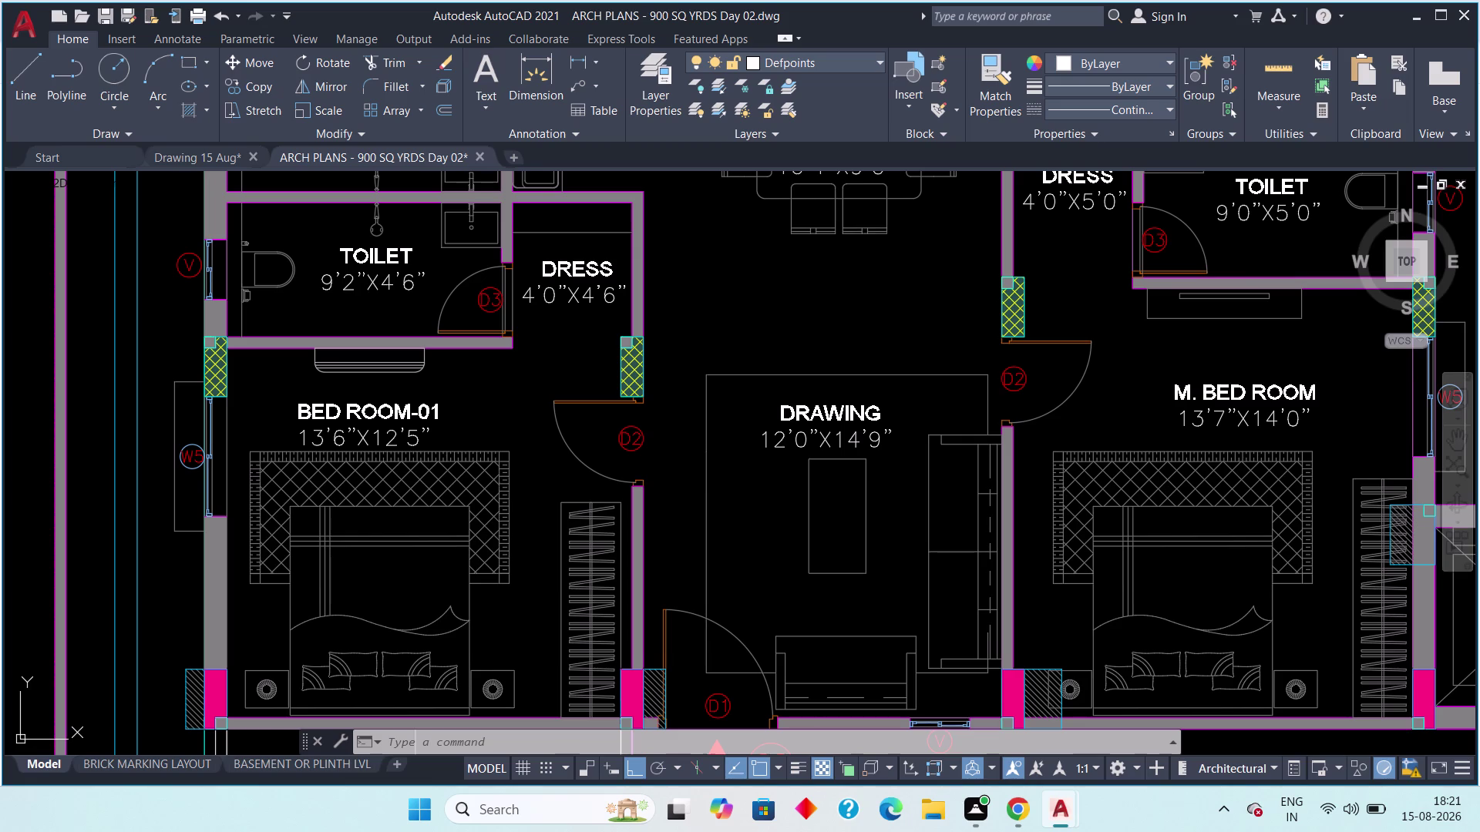
Switch to the ARCH PLANS Day 02 plan and pan over the drawing room and entry side.
middle_drag(507, 461, 521, 591)
scroll(down, 3)
middle_drag(500, 534, 525, 566)
scroll(up, 3)
middle_drag(523, 589, 503, 360)
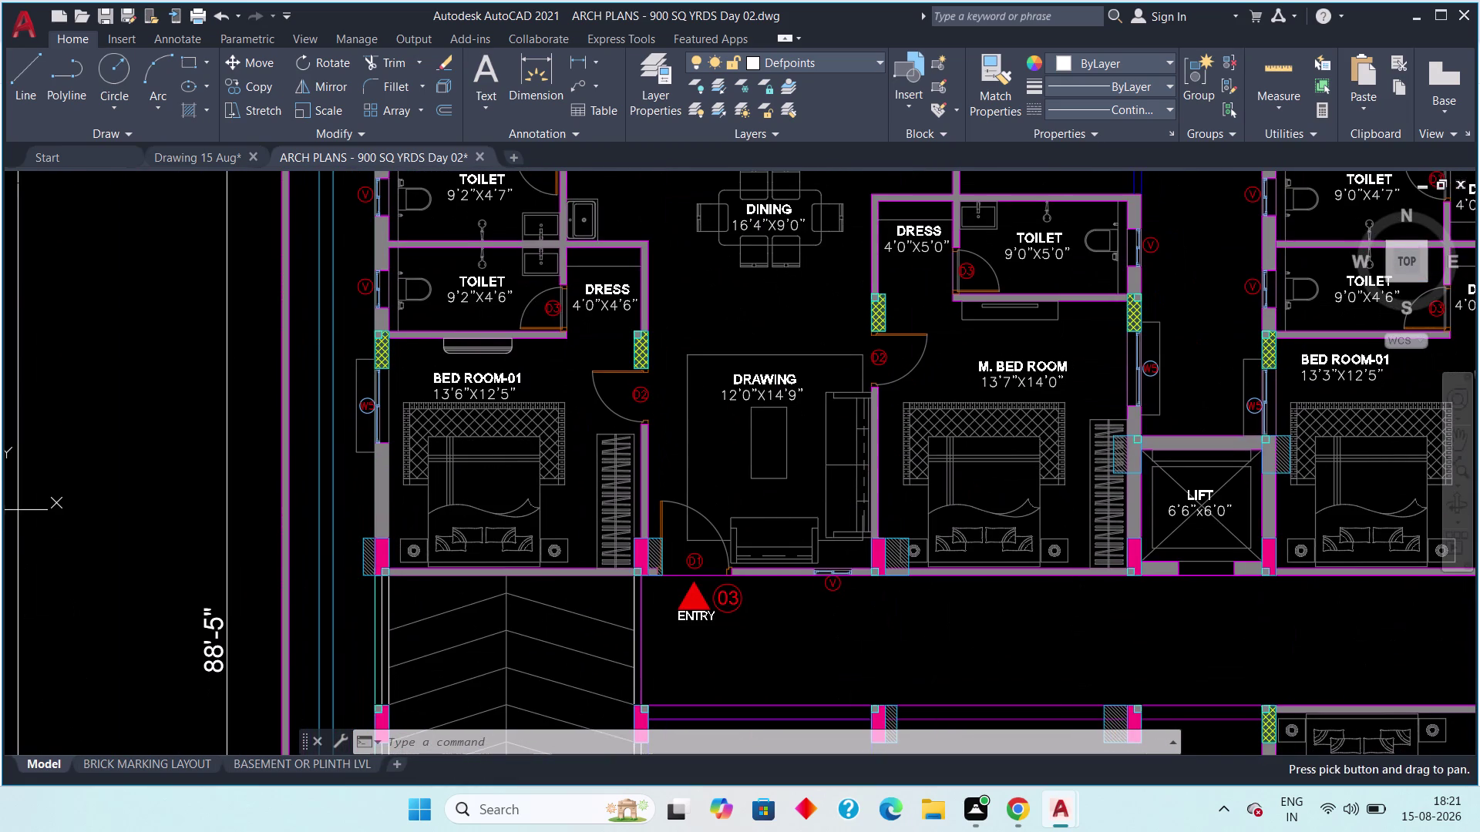
middle_drag(657, 399, 567, 417)
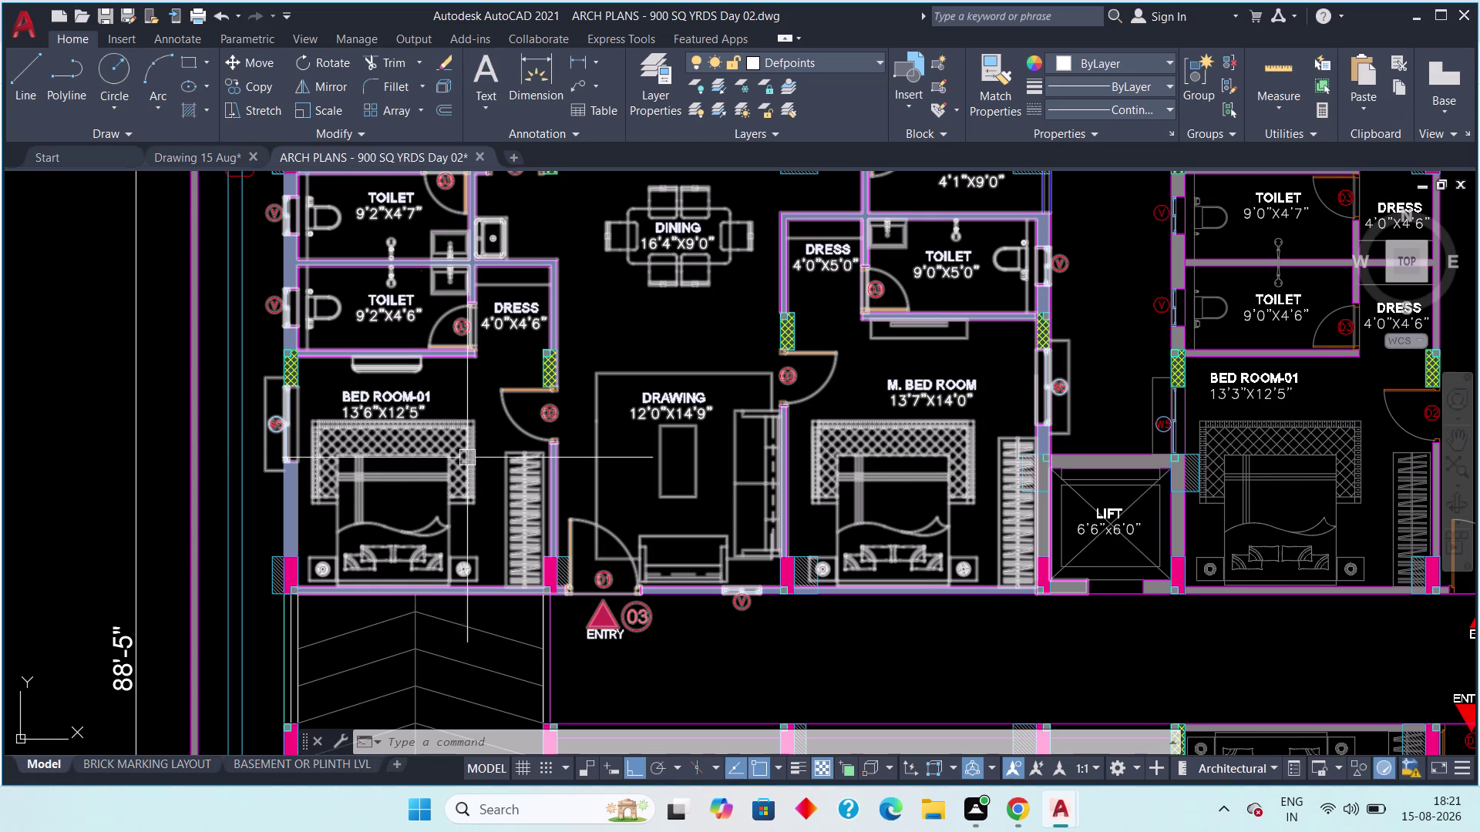
scroll(down, 3)
middle_drag(514, 445, 517, 579)
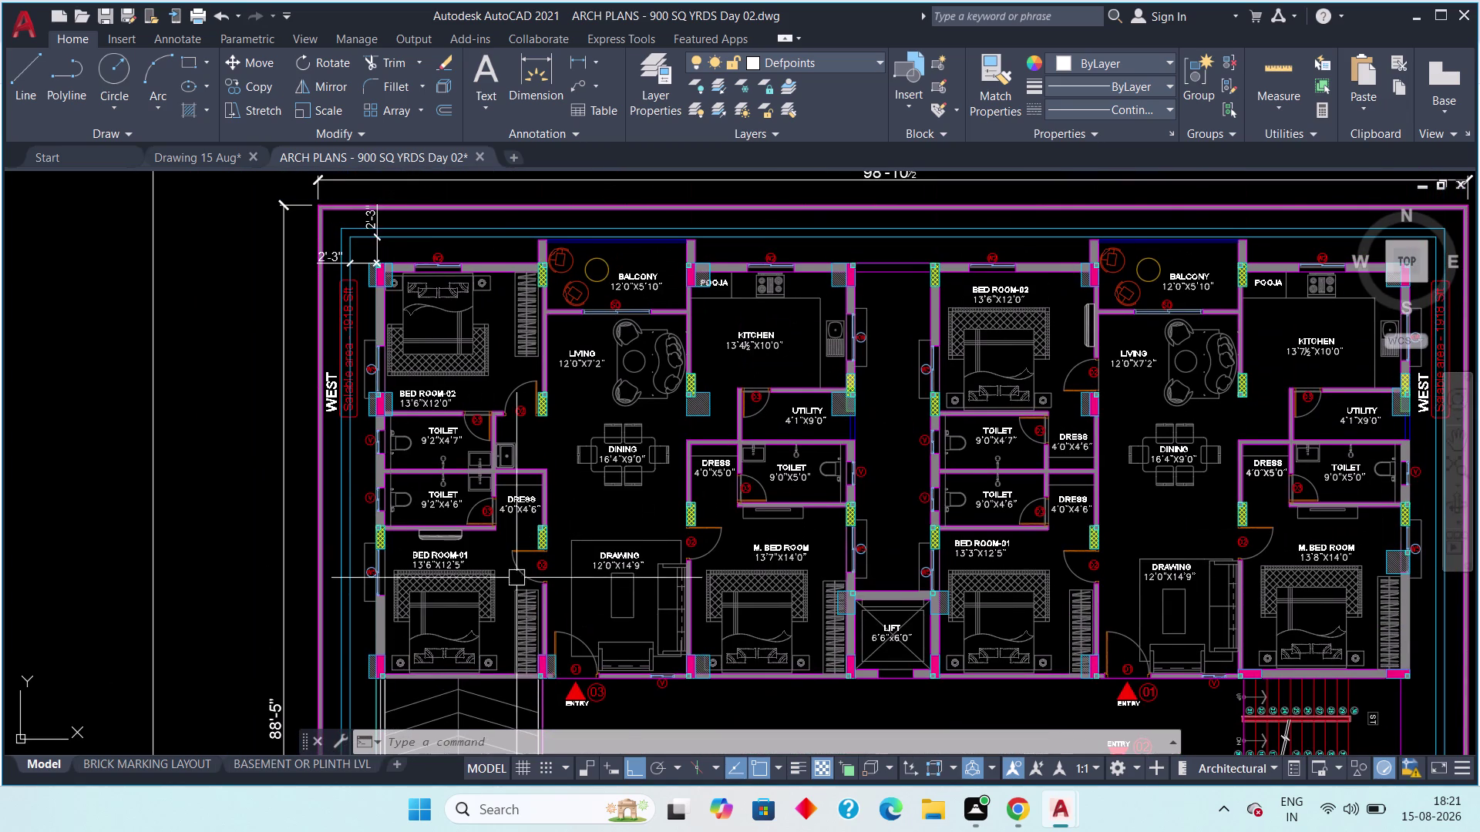
Zoom out to the full apartment layout, revisit the drawing room, then return to Drawing 15 Aug.
scroll(up, 3)
scroll(down, 3)
middle_drag(441, 490, 452, 455)
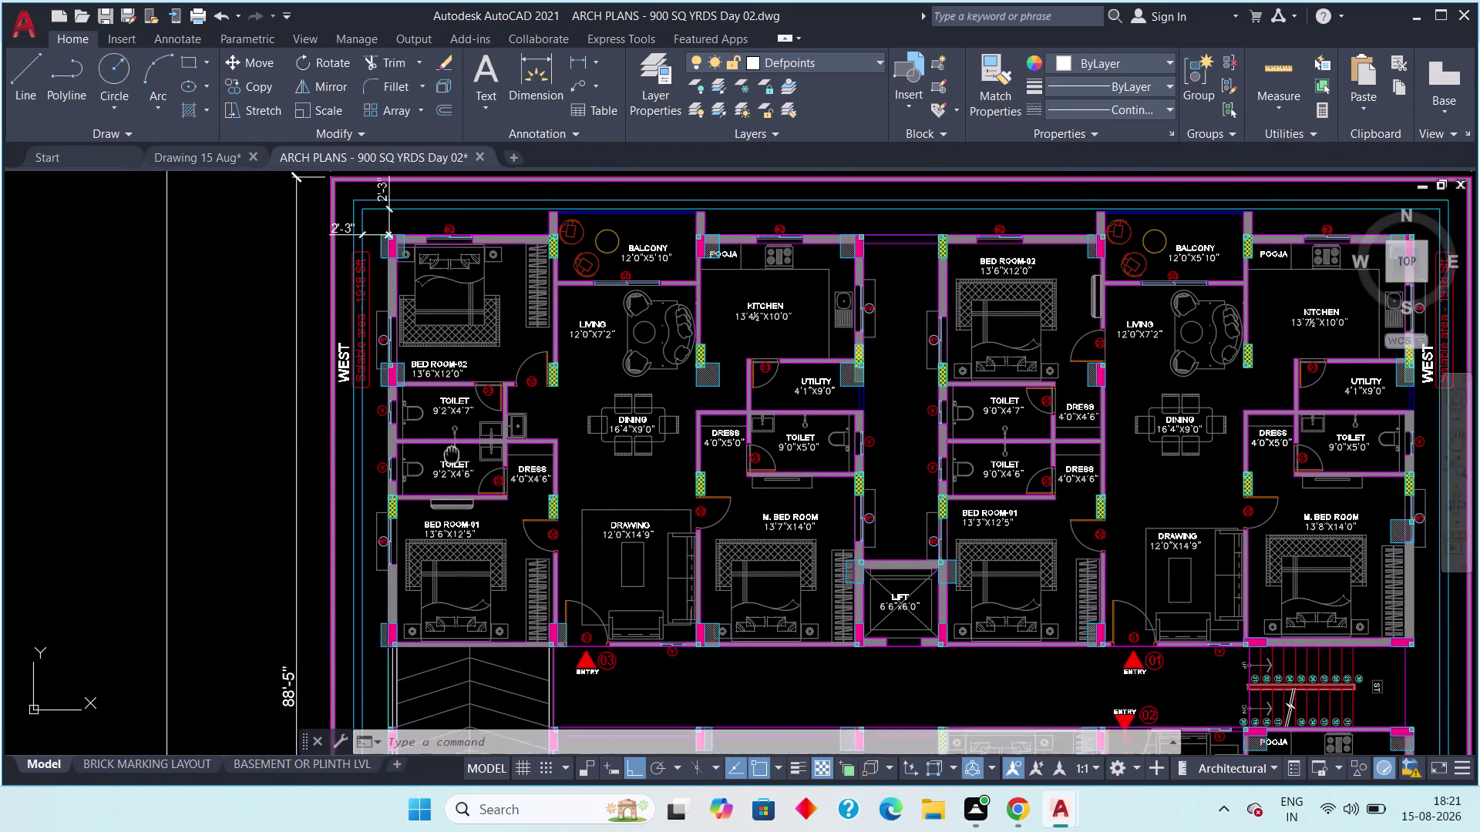
middle_drag(452, 455, 449, 443)
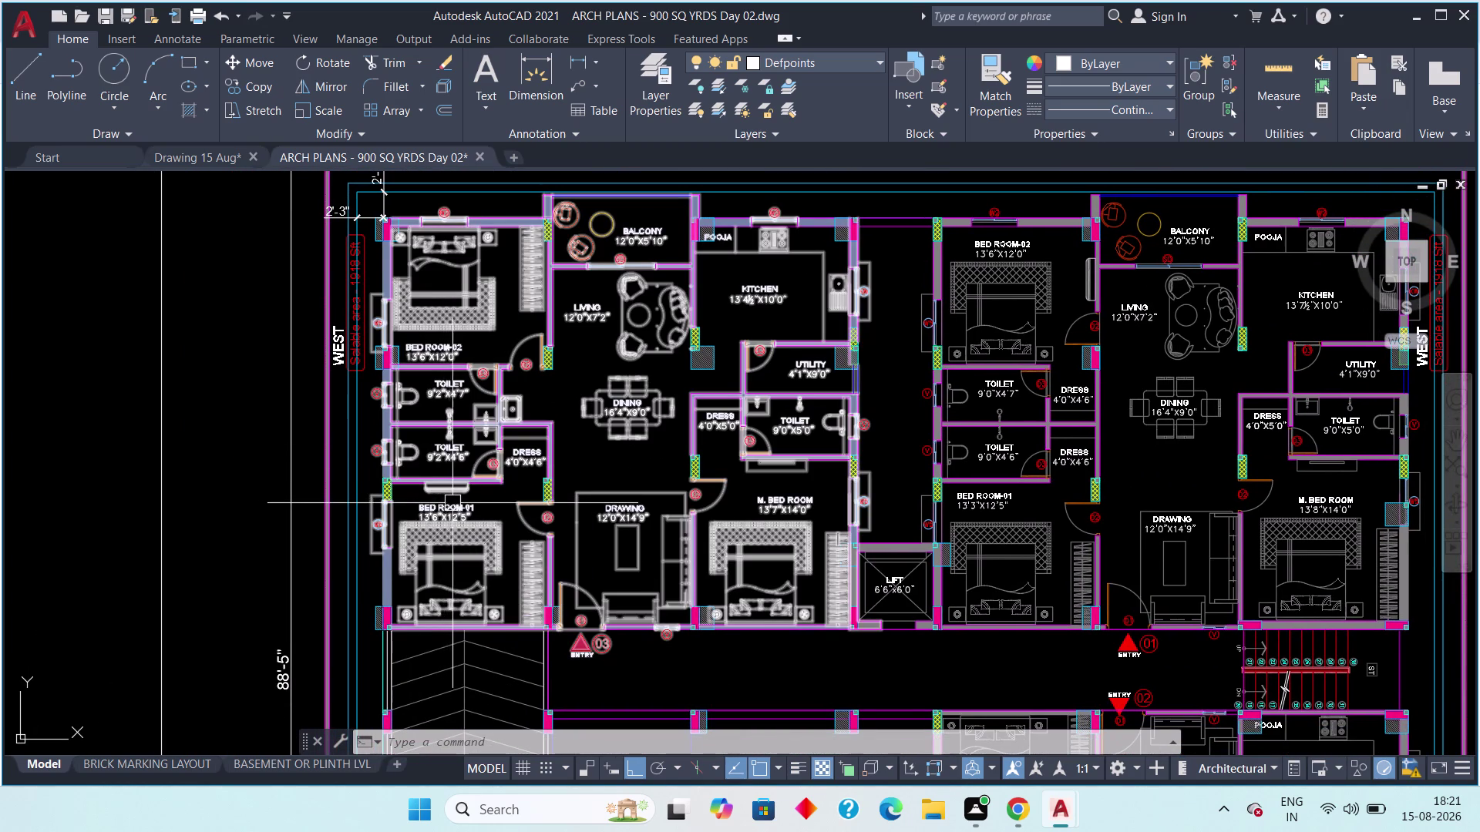
middle_drag(571, 531, 563, 535)
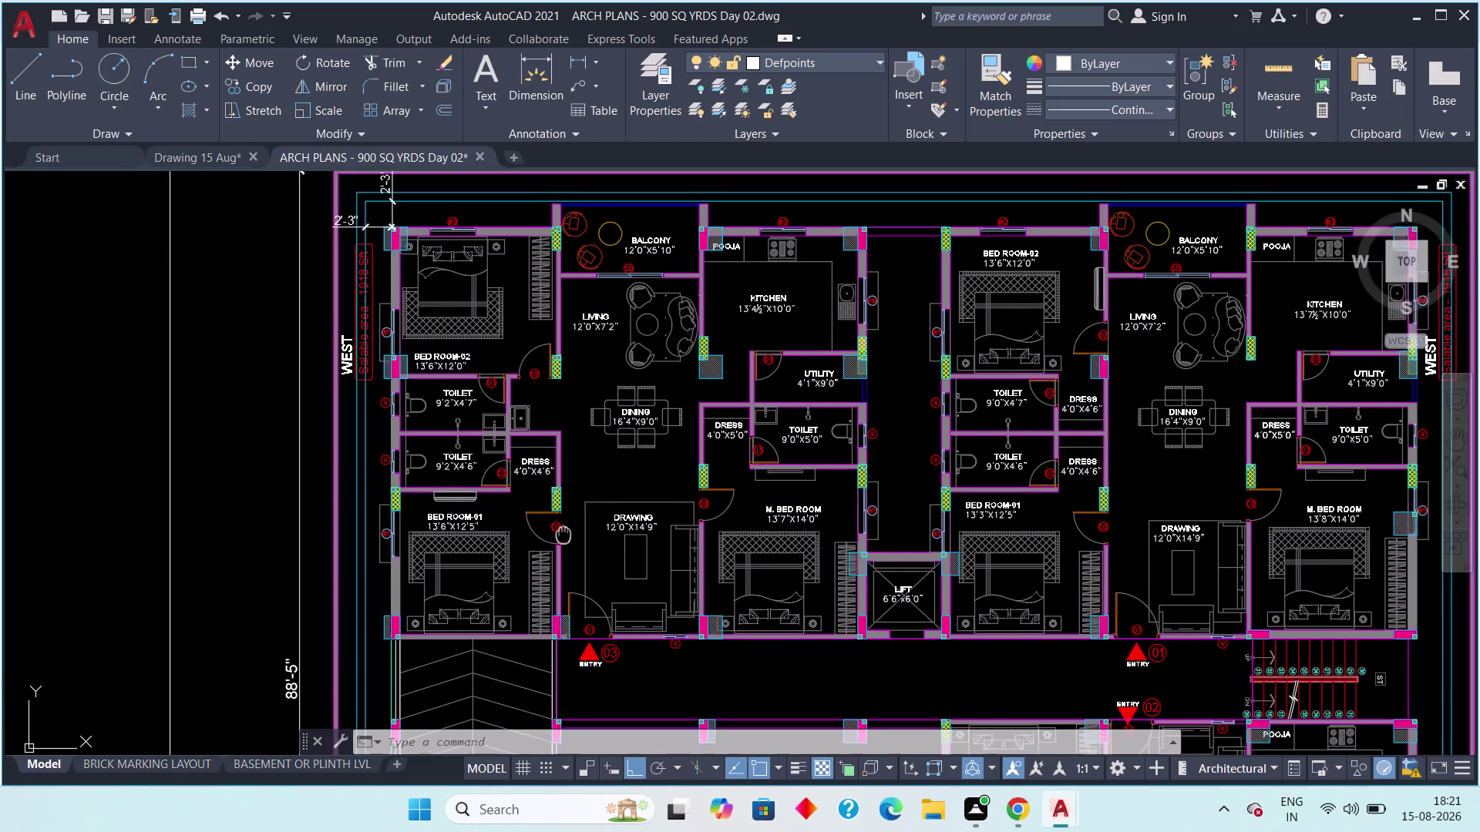
middle_drag(564, 534, 471, 507)
scroll(up, 3)
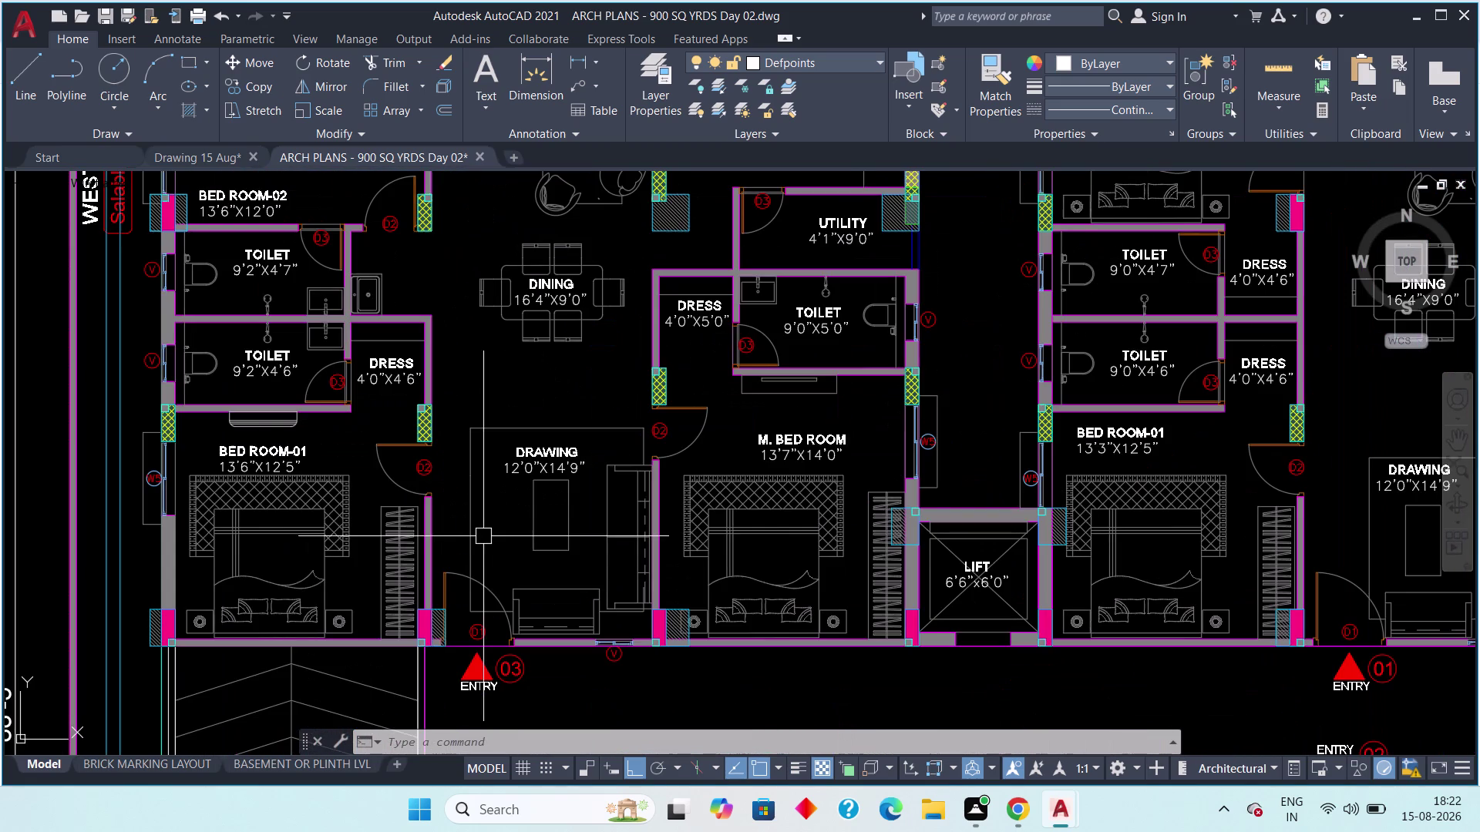
scroll(up, 3)
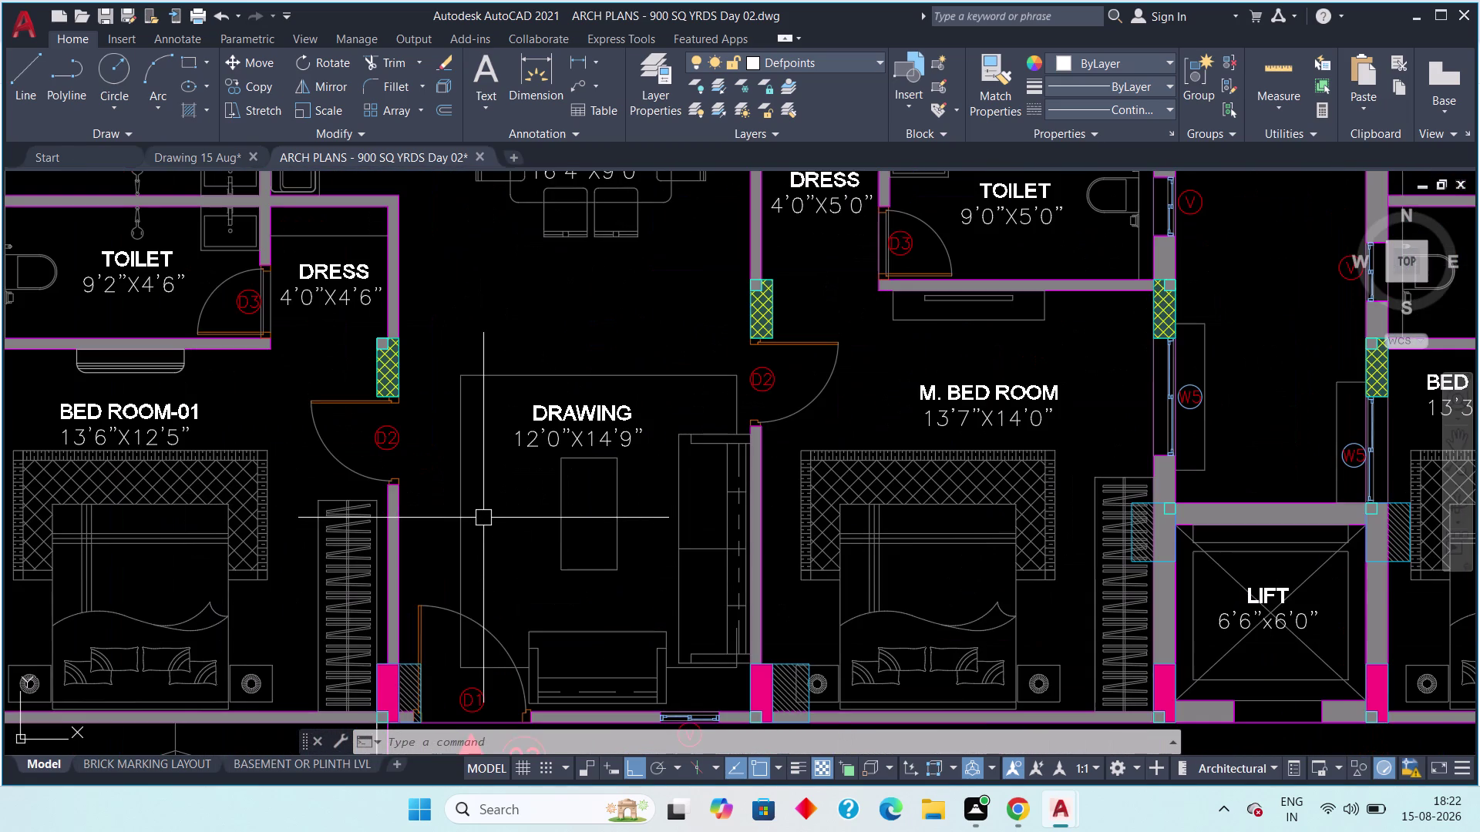
scroll(down, 3)
middle_drag(473, 511, 409, 503)
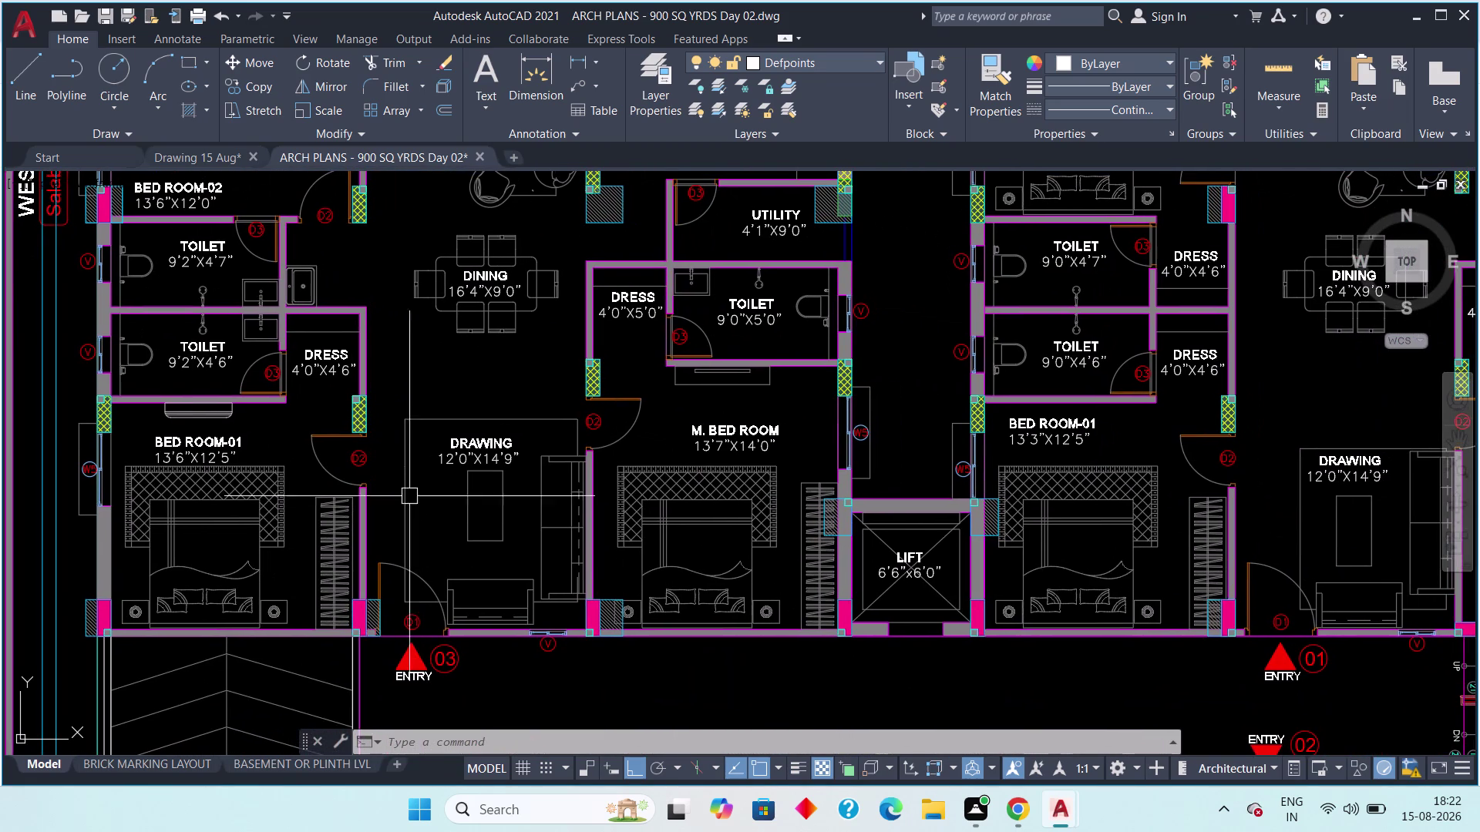
click(184, 161)
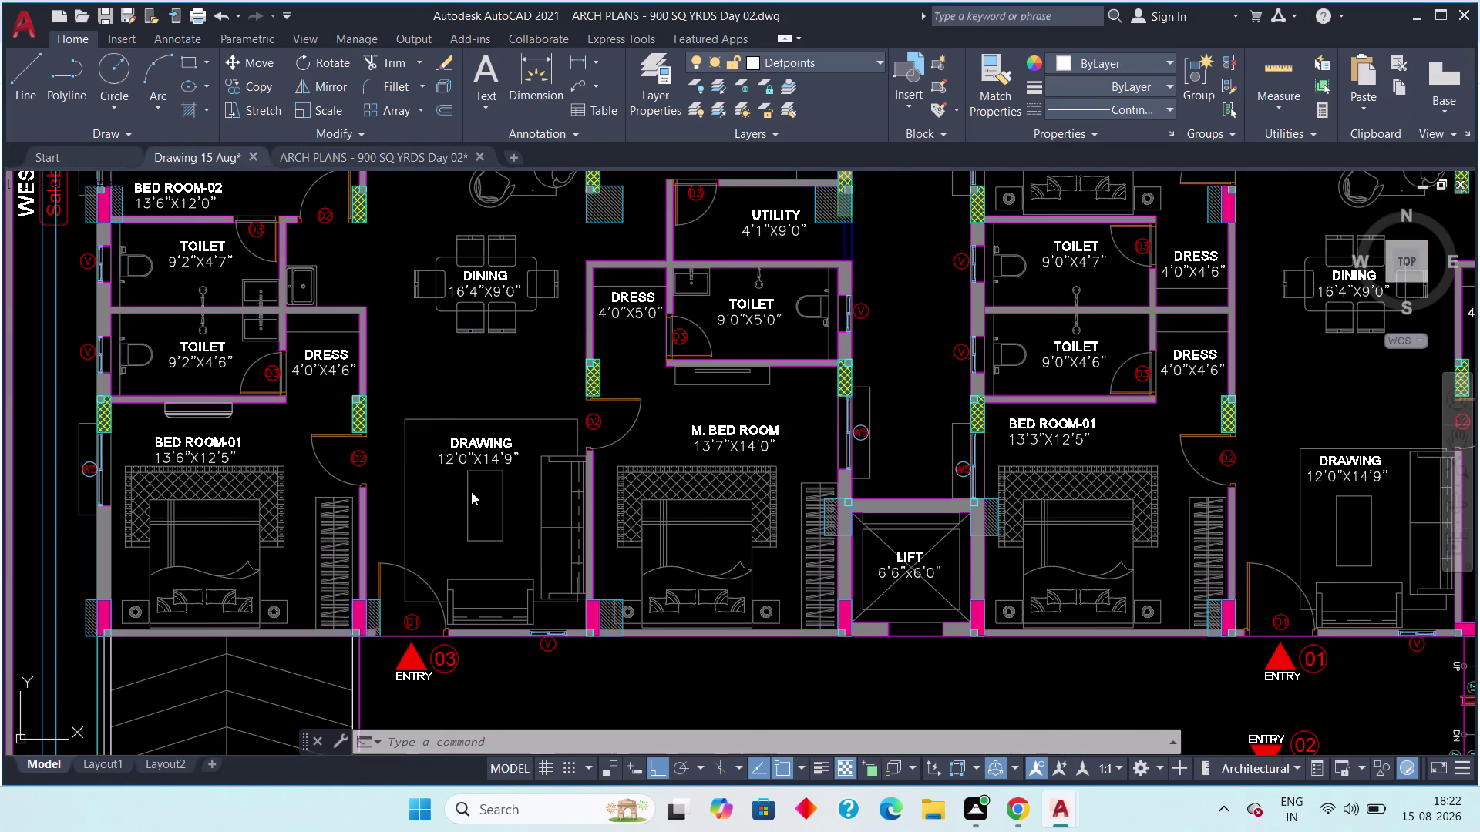
Pan and zoom across the beam grid's lines and intersections in Drawing 15 Aug.
middle_drag(648, 588, 549, 337)
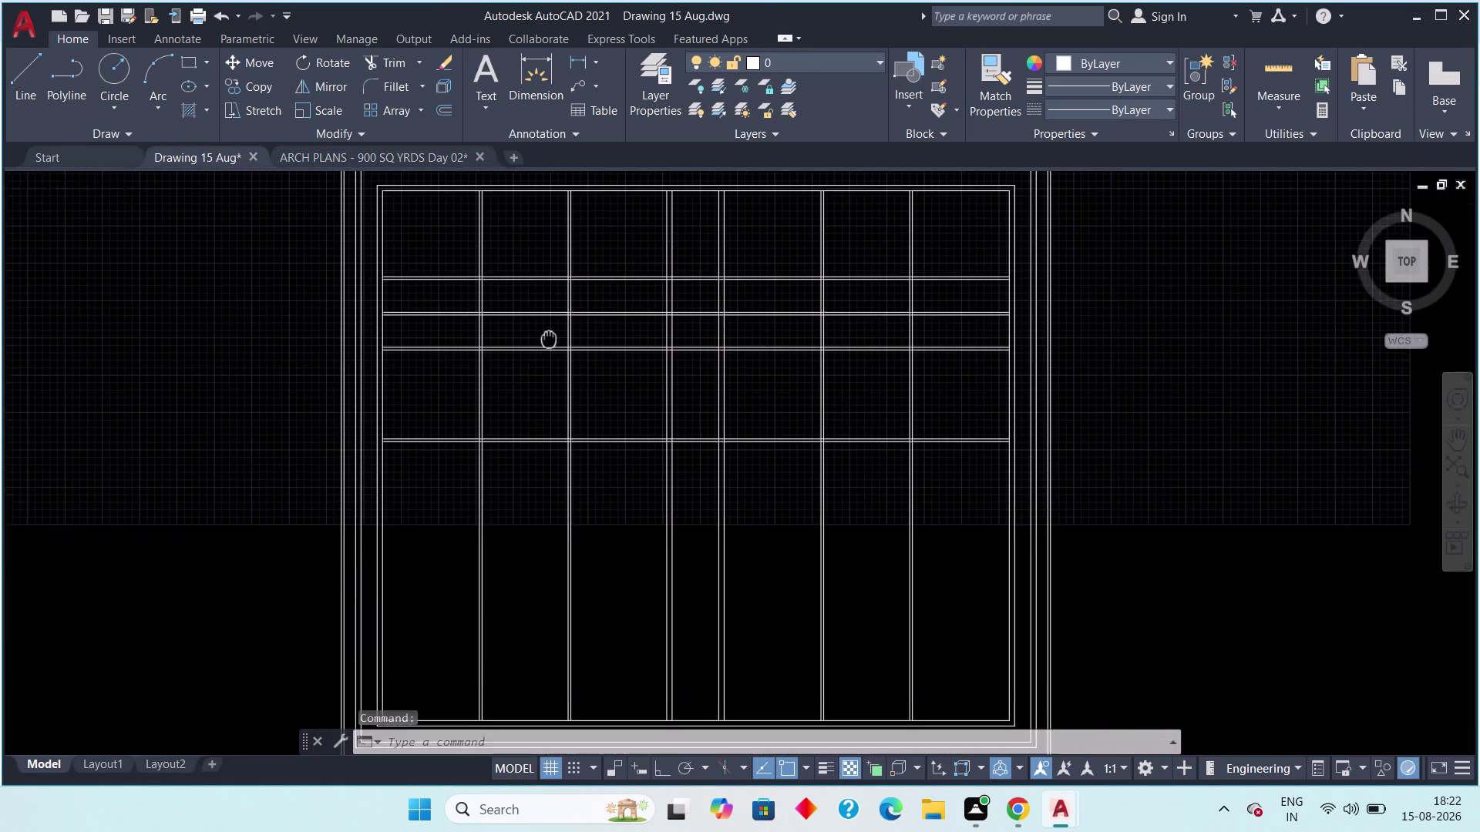
middle_drag(548, 338, 538, 384)
scroll(up, 3)
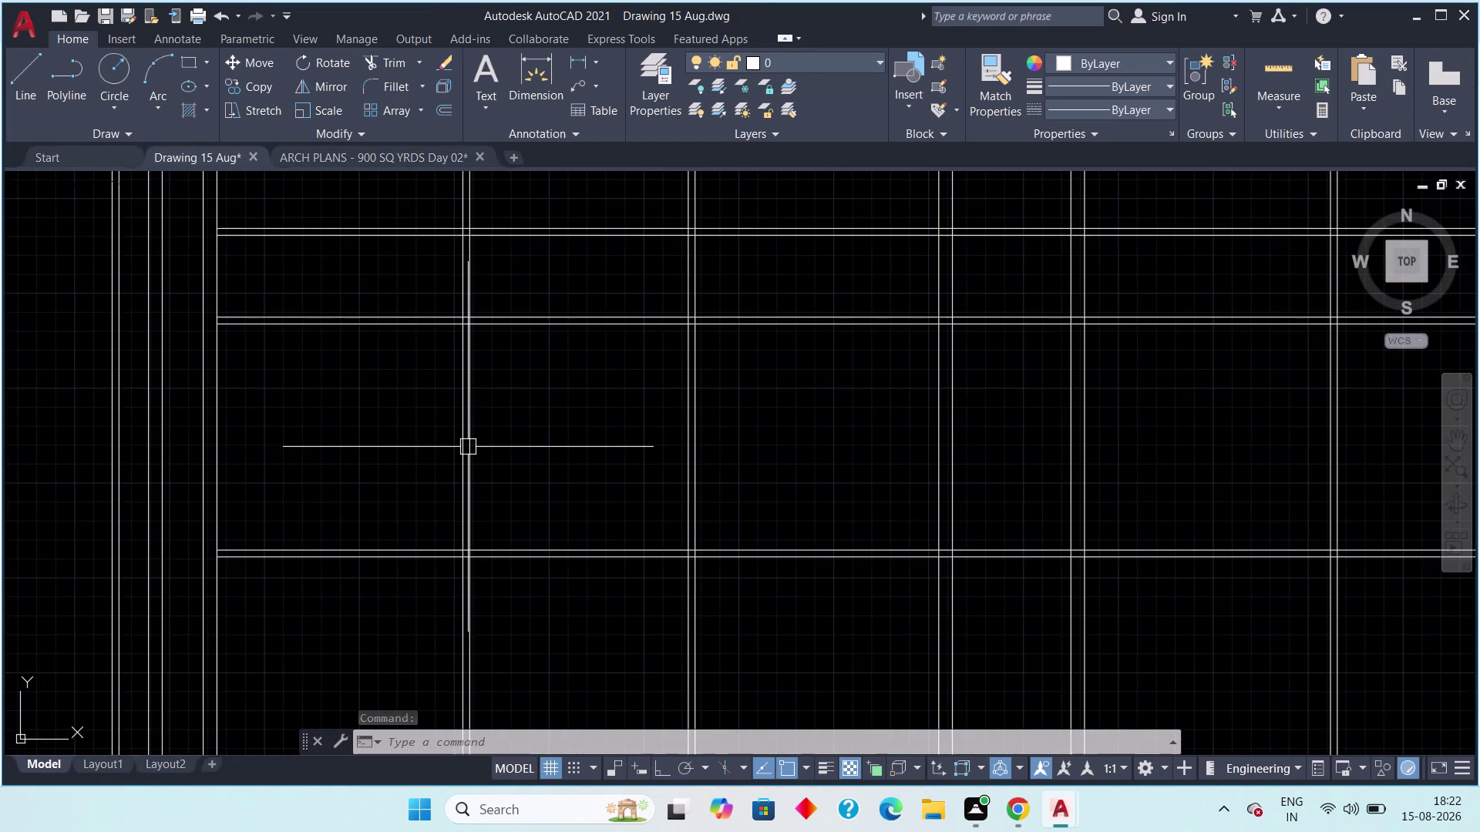
middle_drag(468, 447, 479, 475)
scroll(down, 3)
middle_drag(491, 466, 486, 445)
scroll(up, 3)
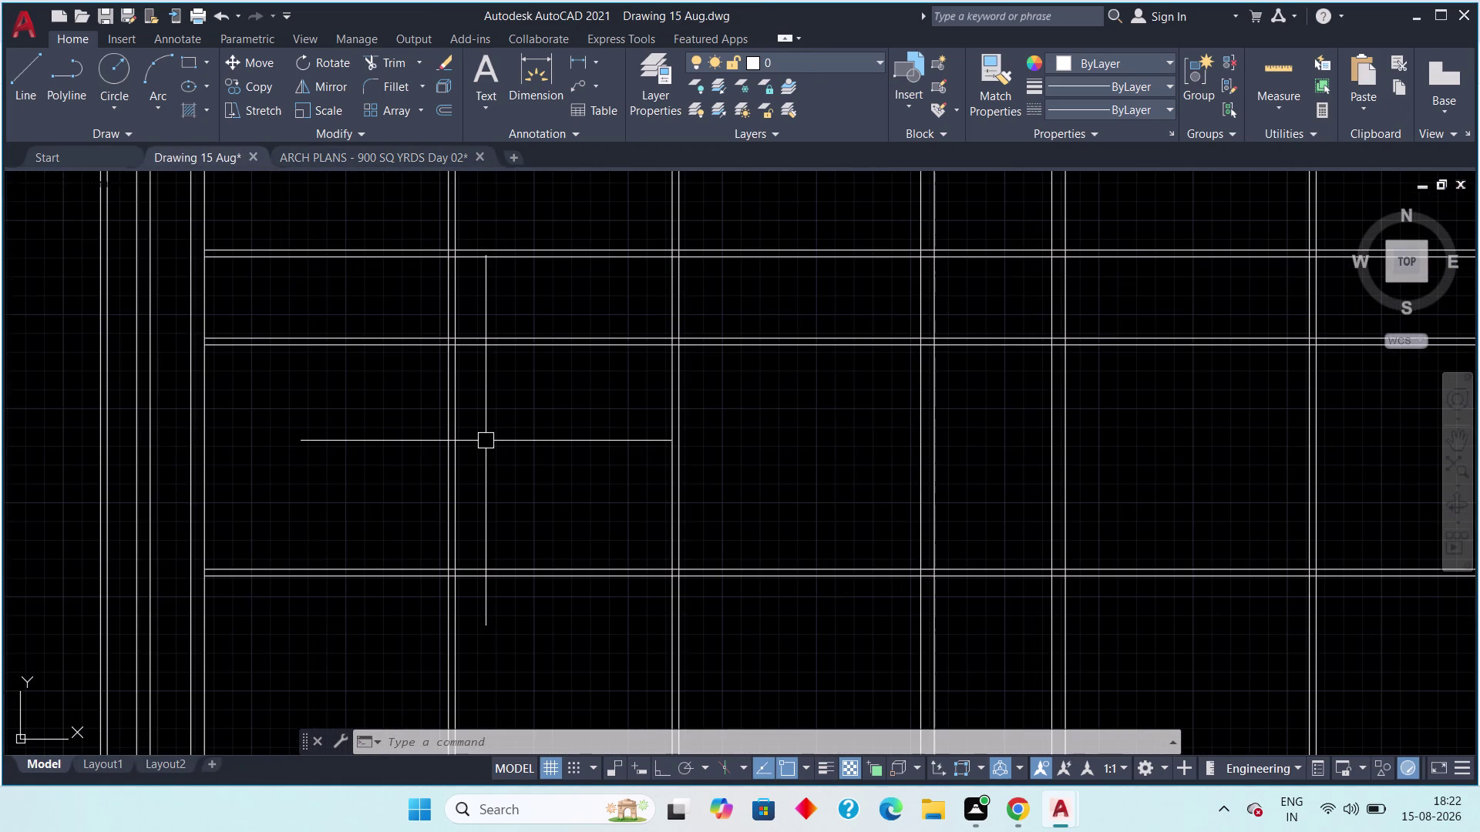
scroll(down, 3)
middle_drag(485, 441, 481, 445)
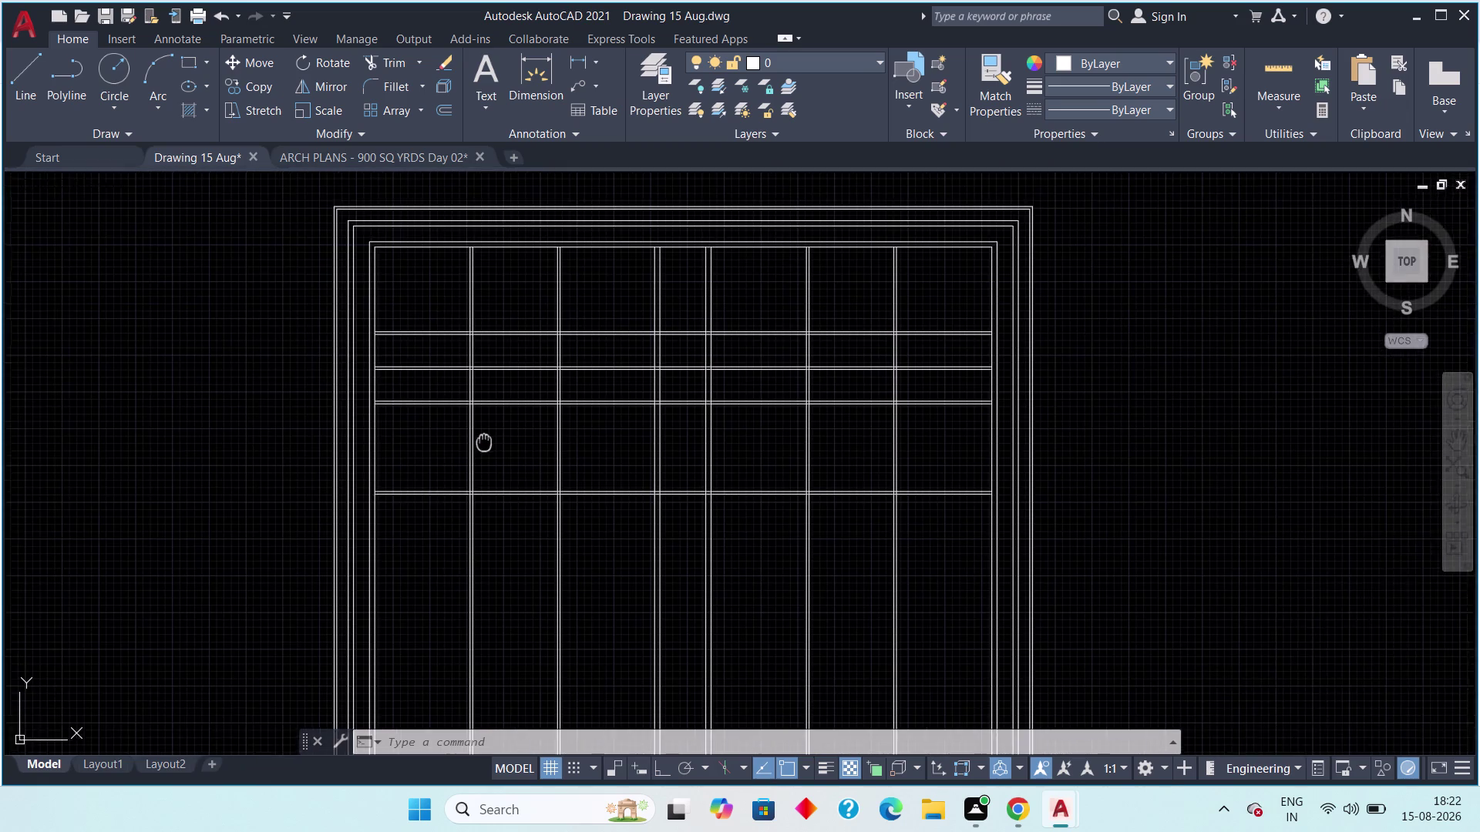
middle_drag(482, 445, 464, 465)
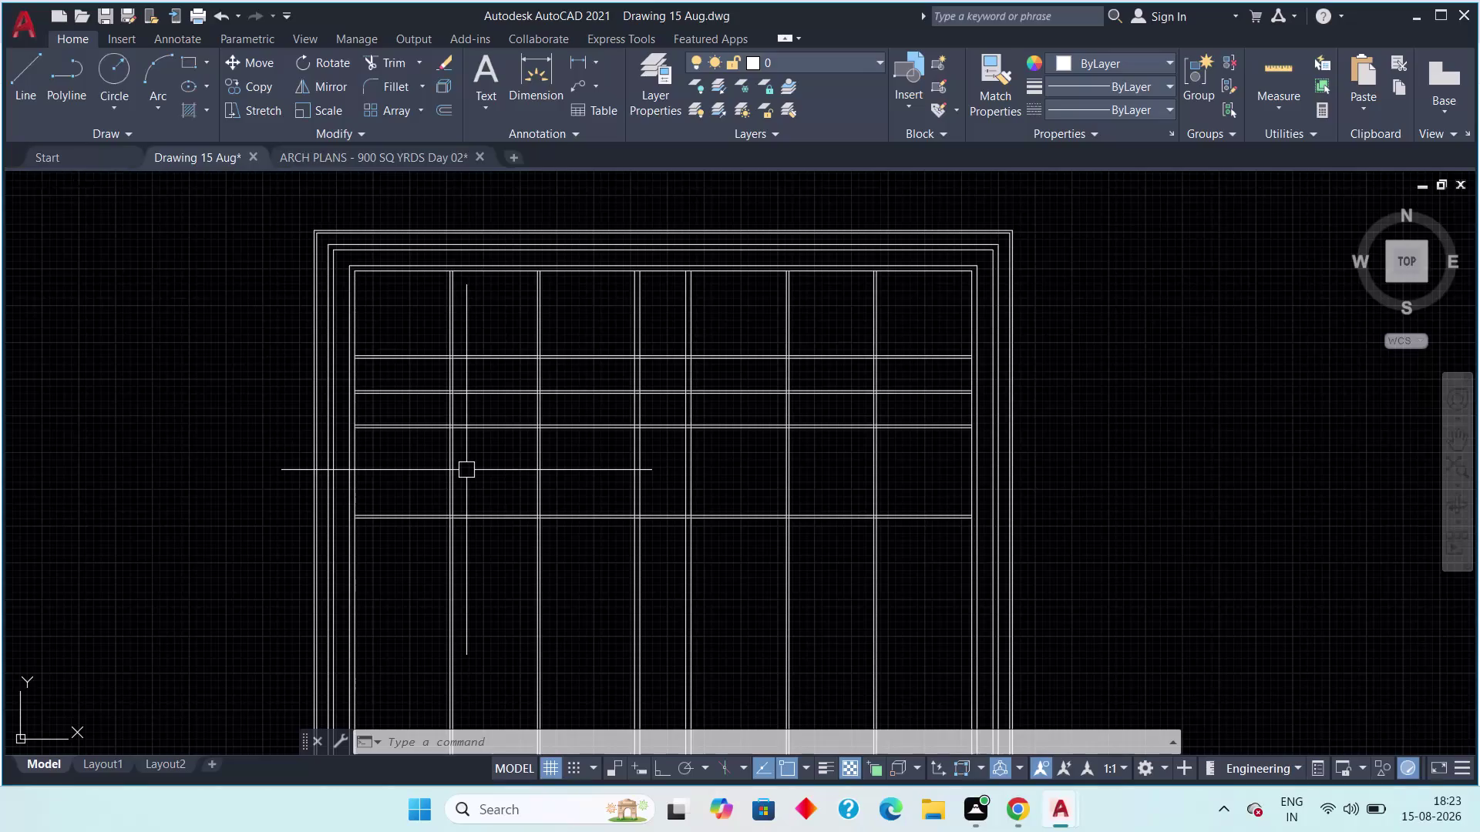
Recentre the whole grid, centre its upper-left part, then switch to the Day 02 plan.
middle_drag(476, 514, 434, 493)
scroll(down, 3)
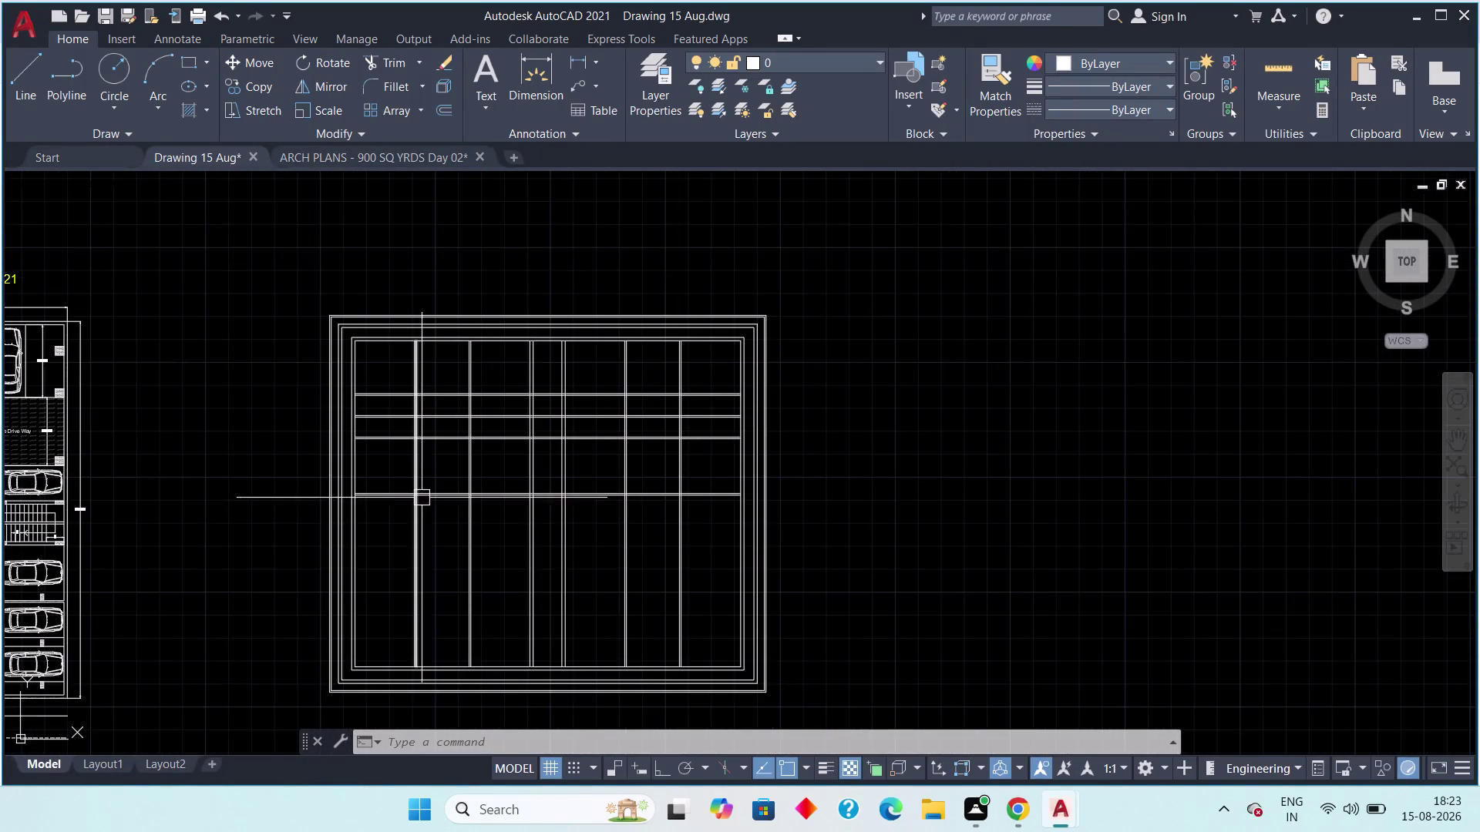
scroll(down, 3)
middle_drag(414, 492, 394, 490)
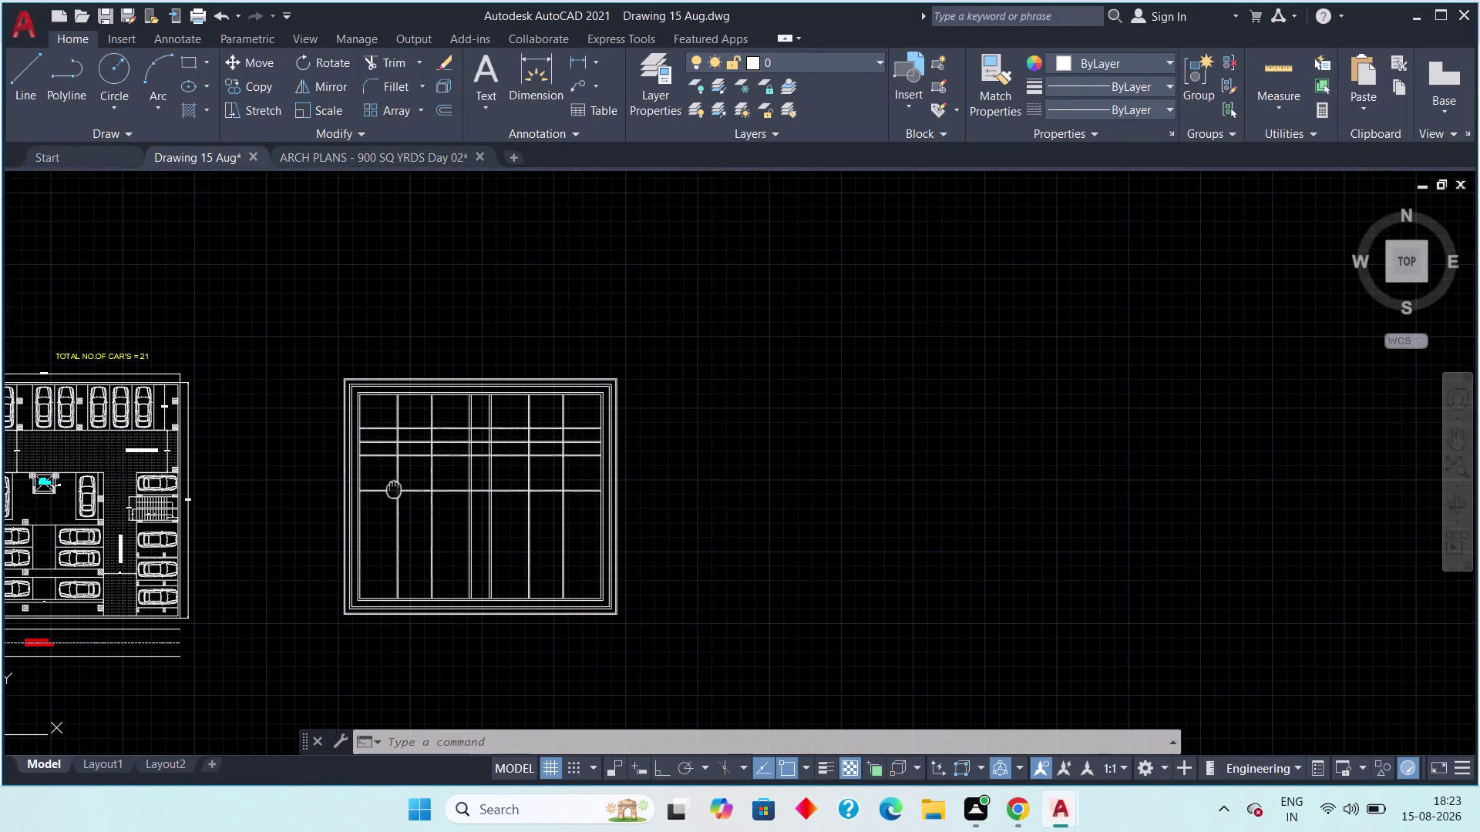
middle_drag(394, 490, 361, 483)
scroll(up, 3)
middle_drag(336, 460, 324, 530)
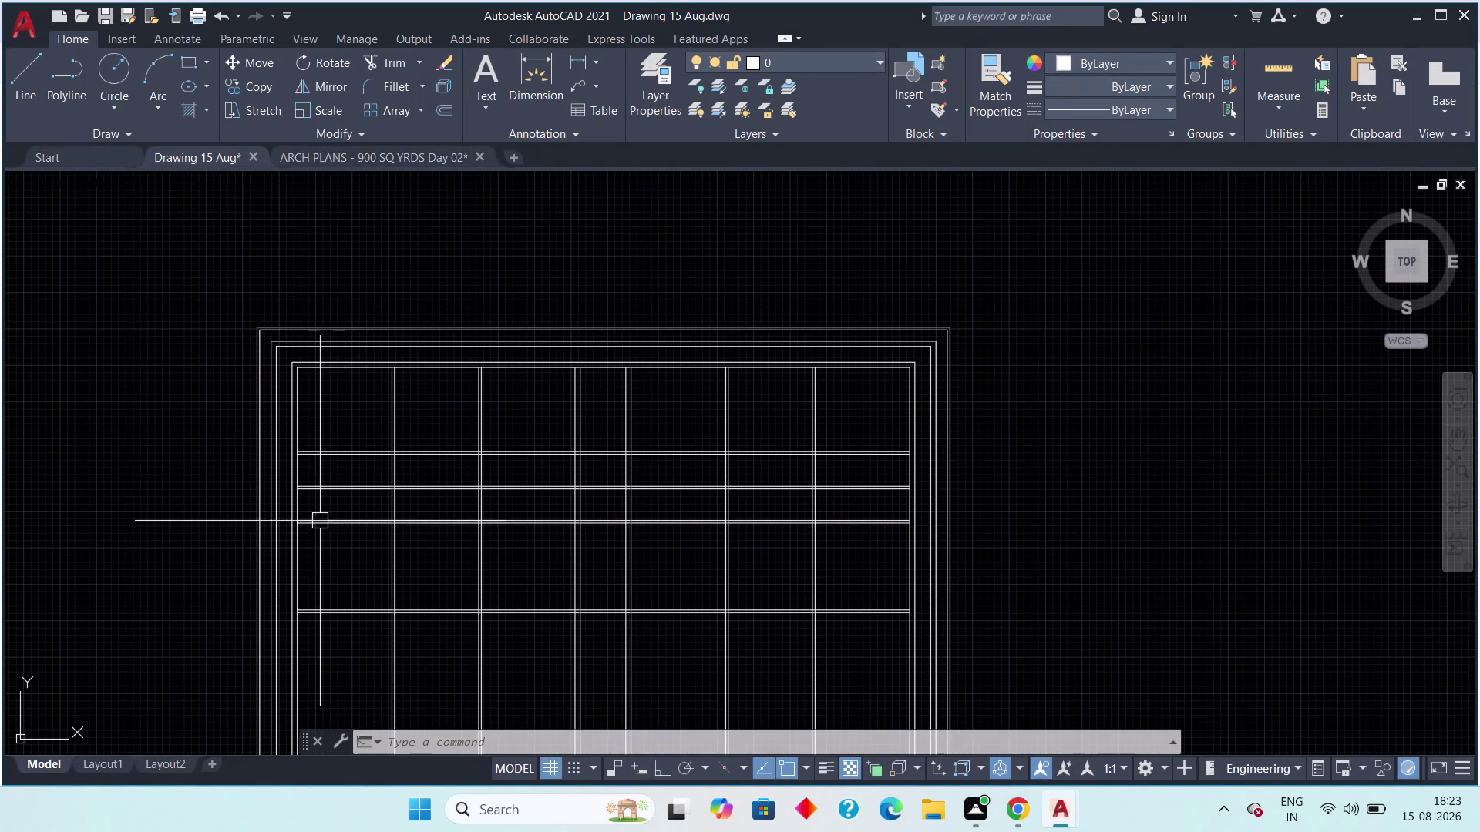
click(341, 156)
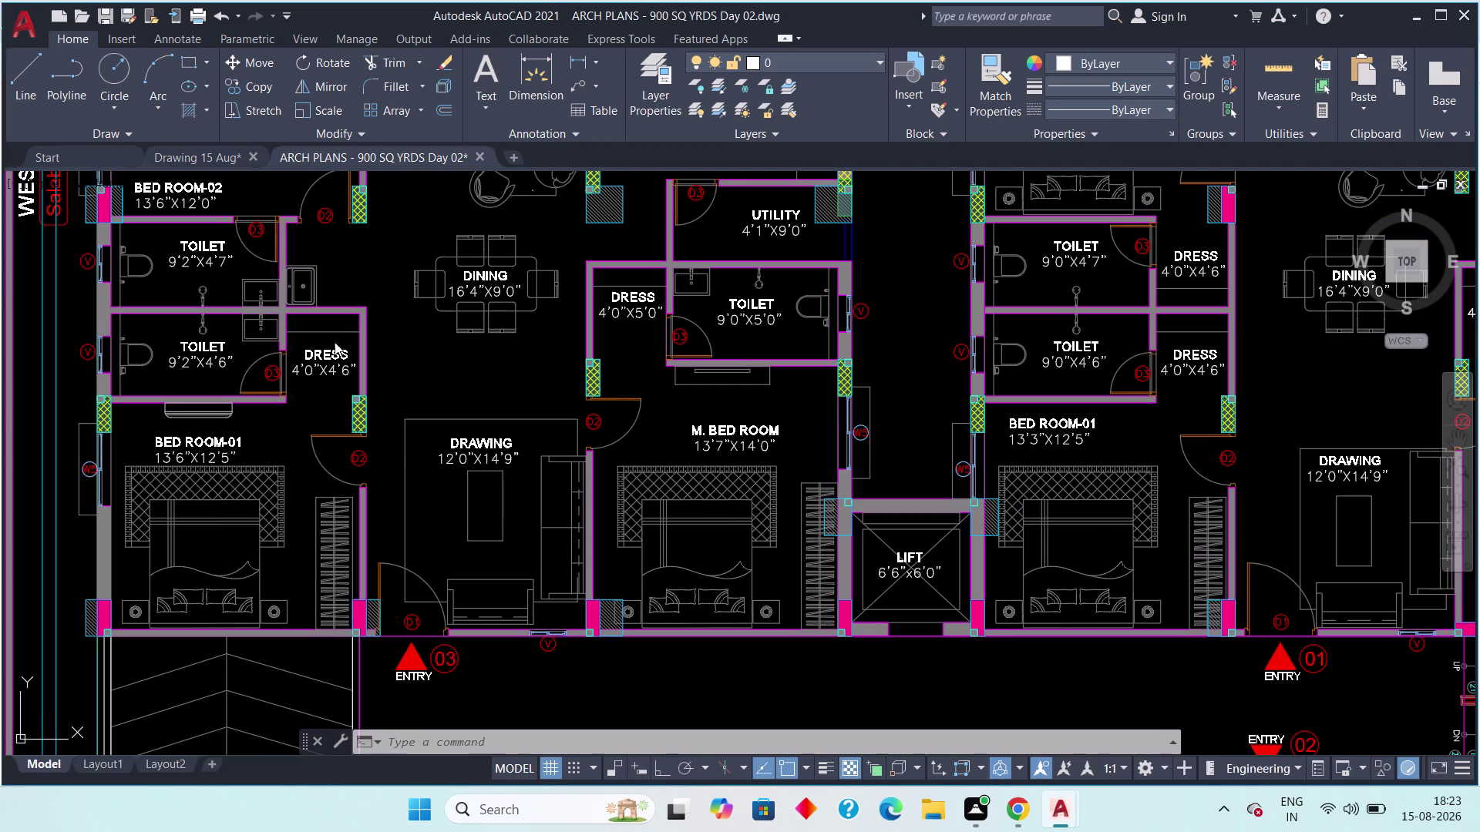
Compare the apartment plan's living and kitchen rooms and full layout against the grid drawing.
middle_drag(317, 389, 317, 511)
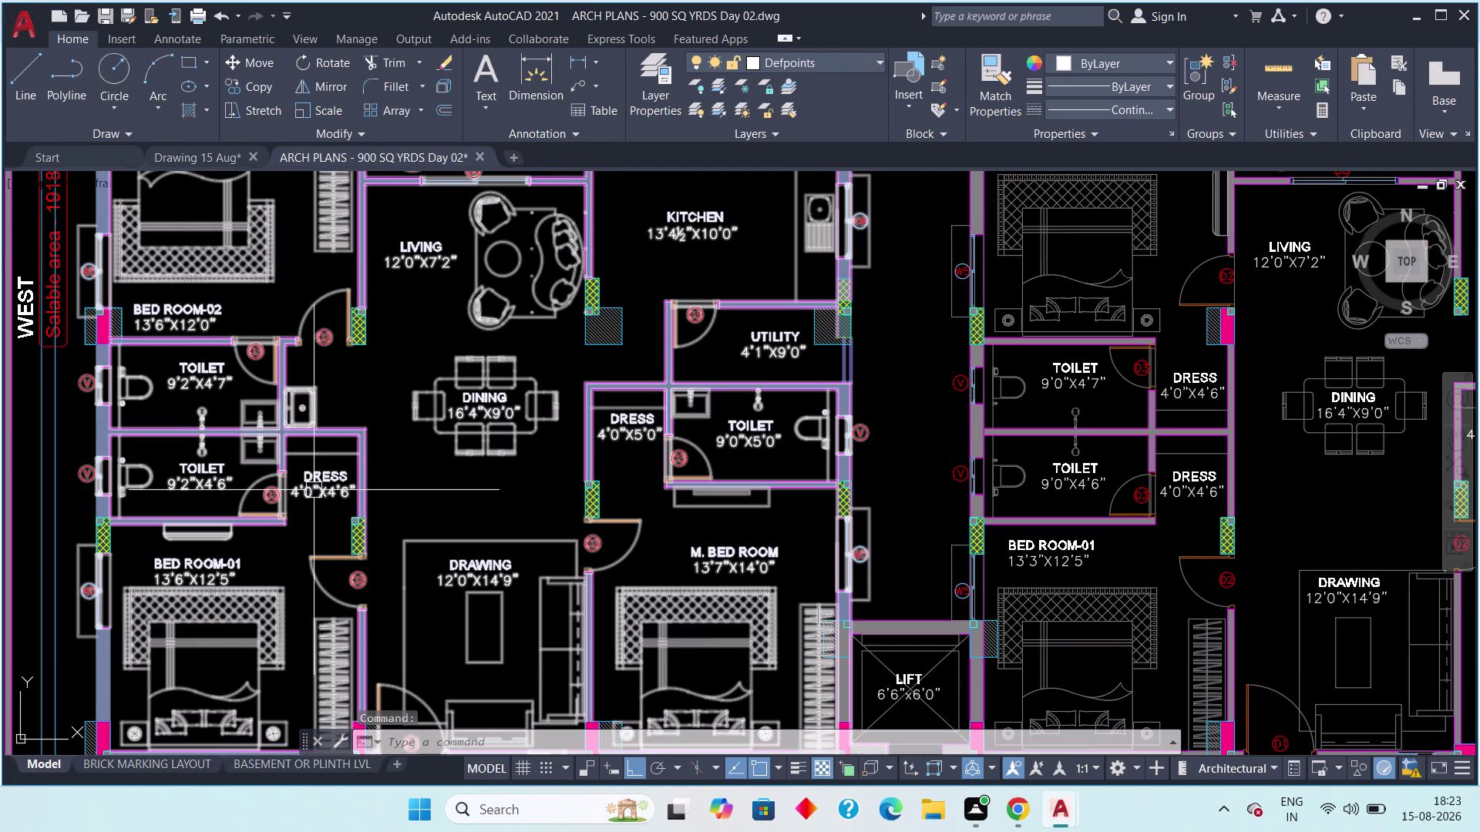
middle_drag(336, 445, 266, 549)
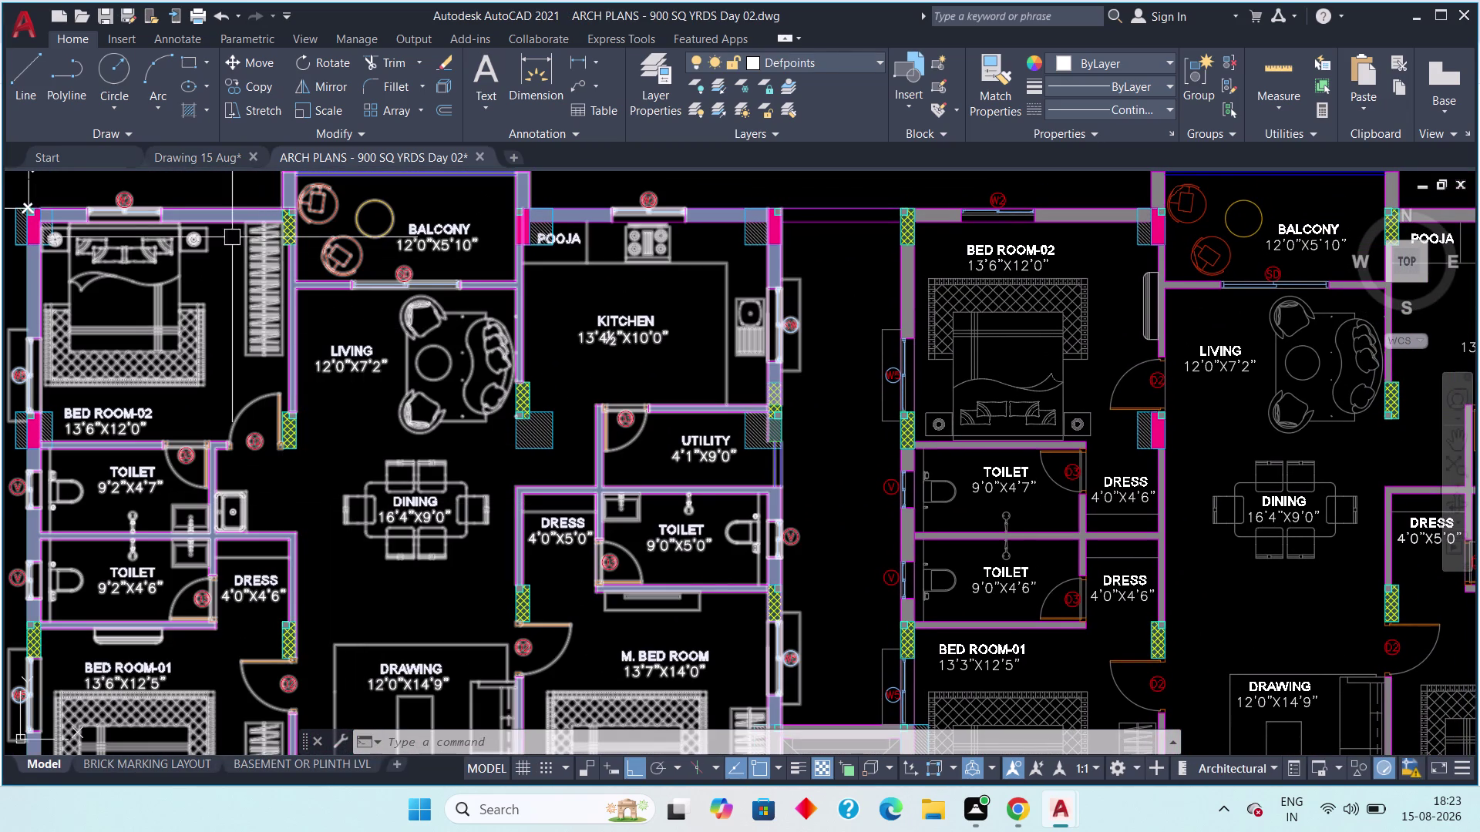
click(183, 151)
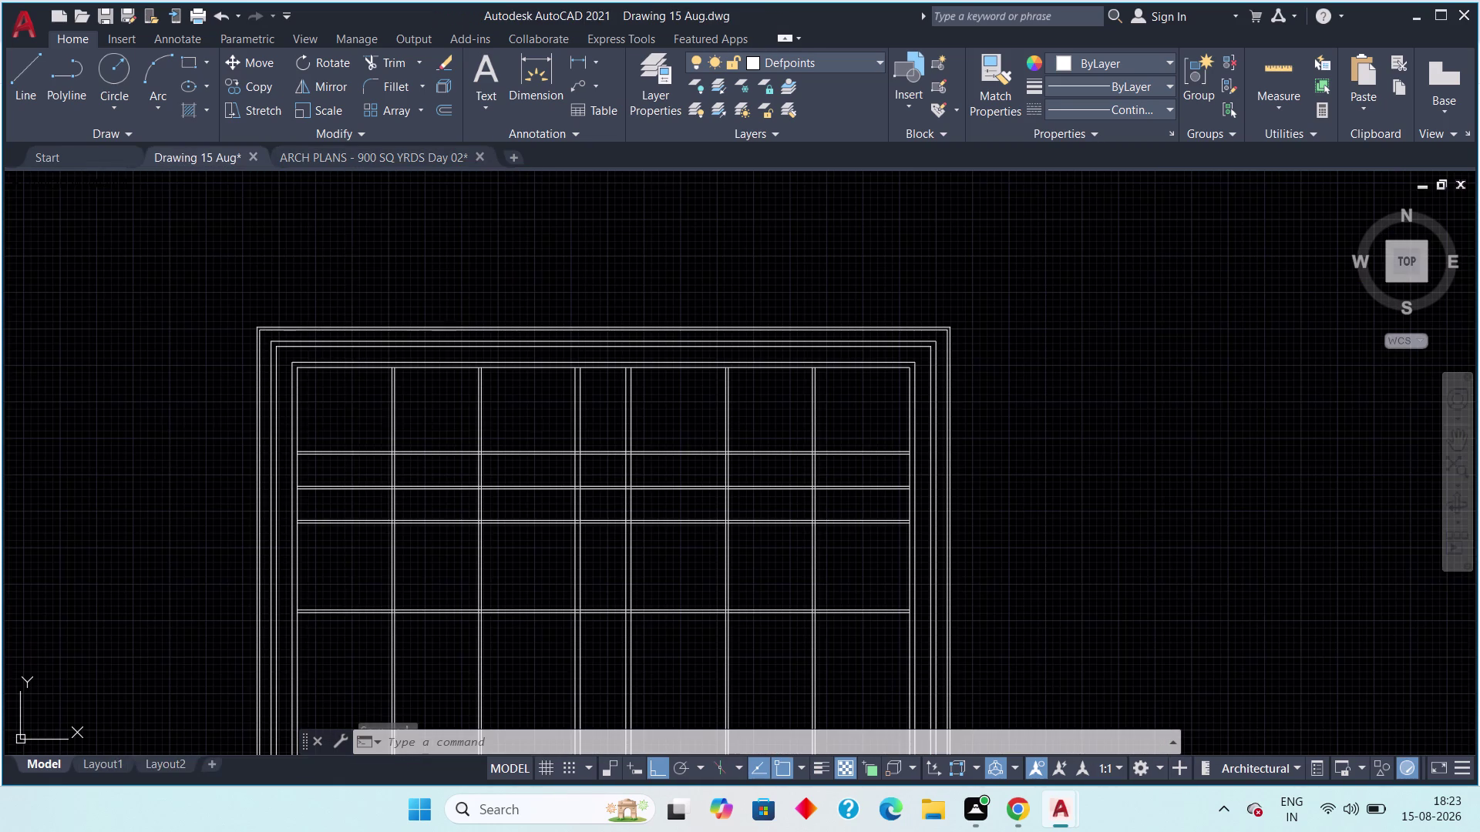
click(320, 152)
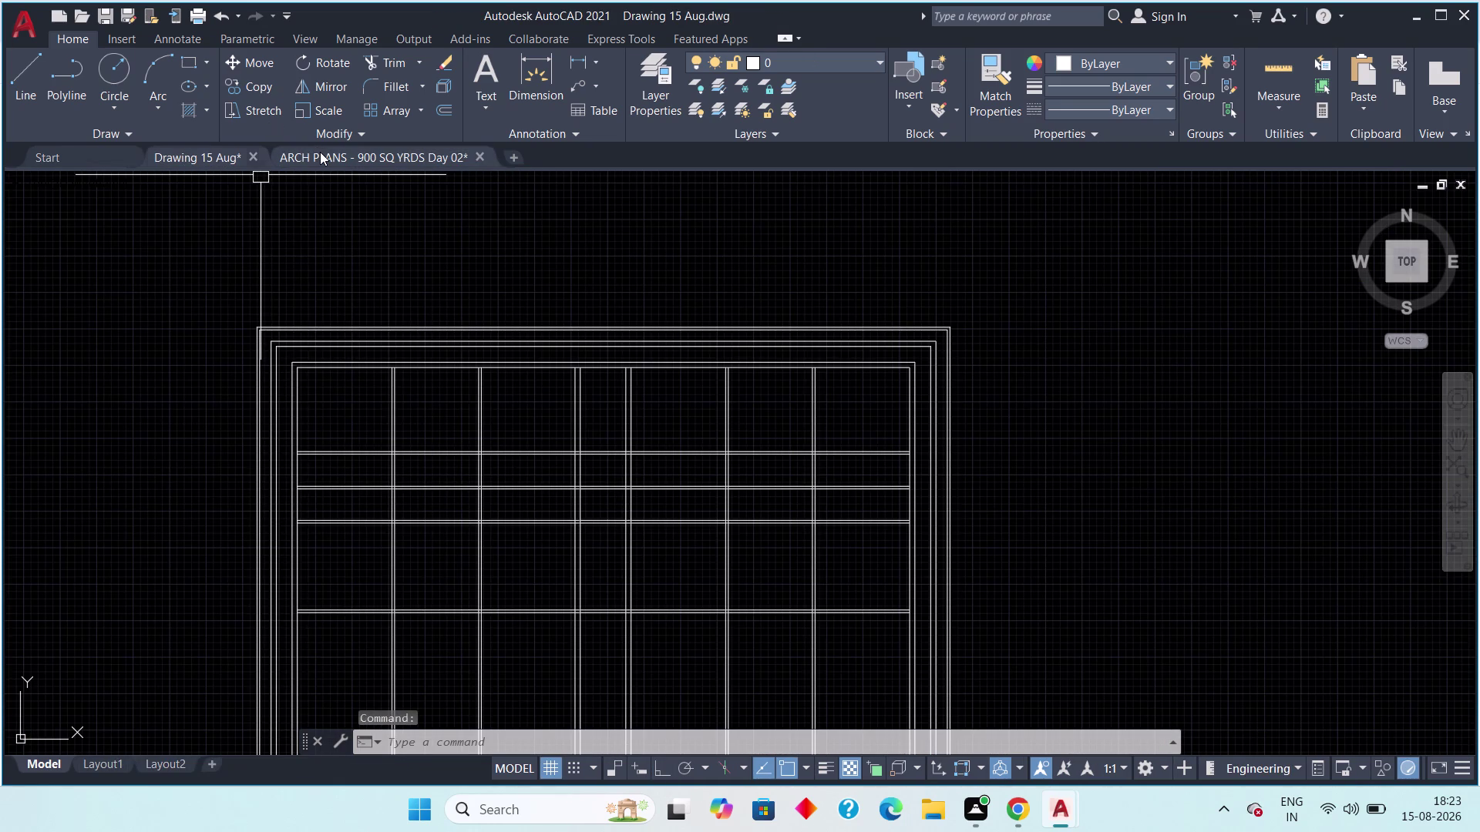
scroll(down, 3)
middle_drag(365, 383, 336, 492)
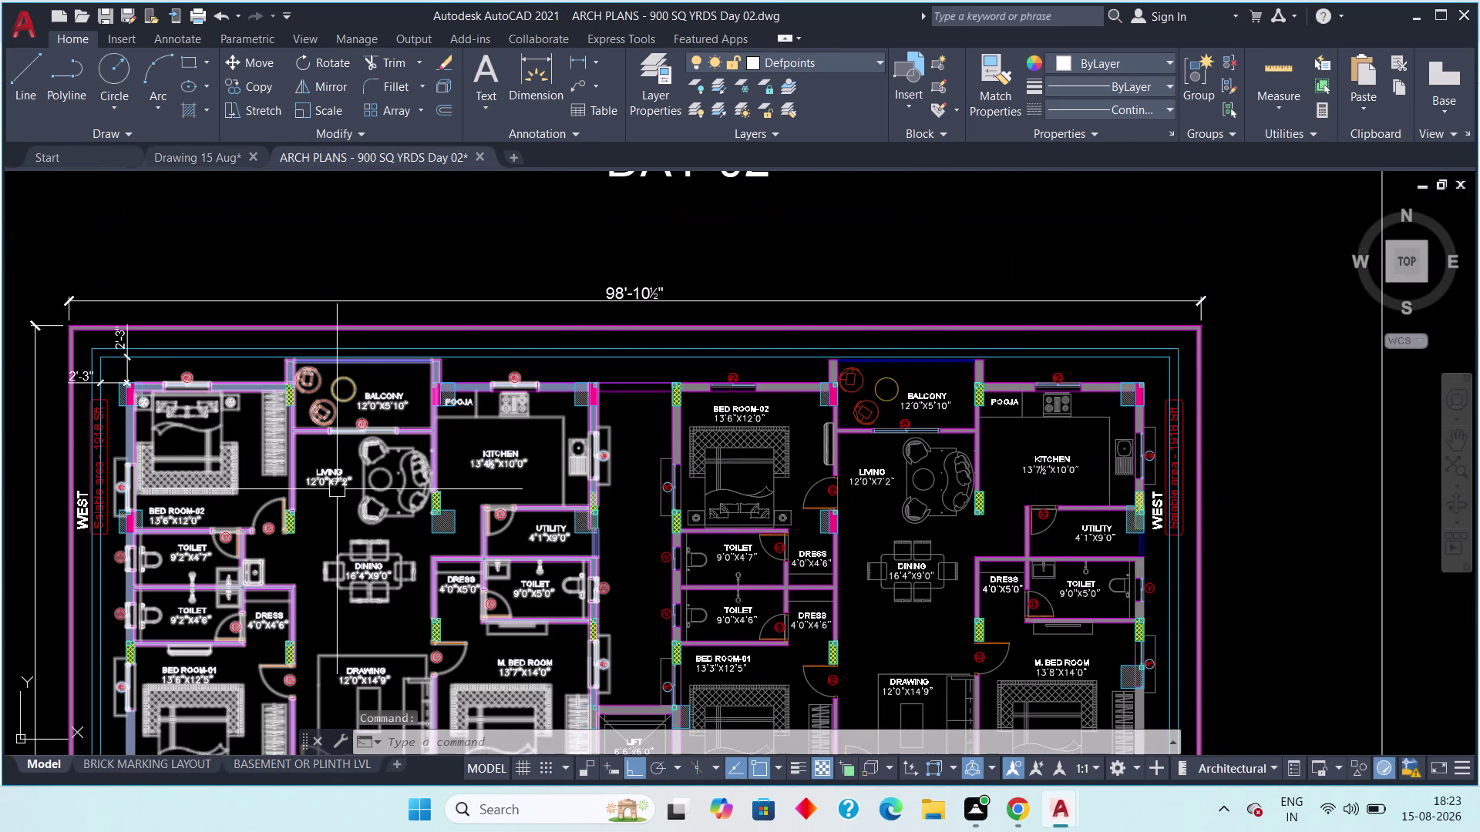
middle_drag(336, 491, 331, 403)
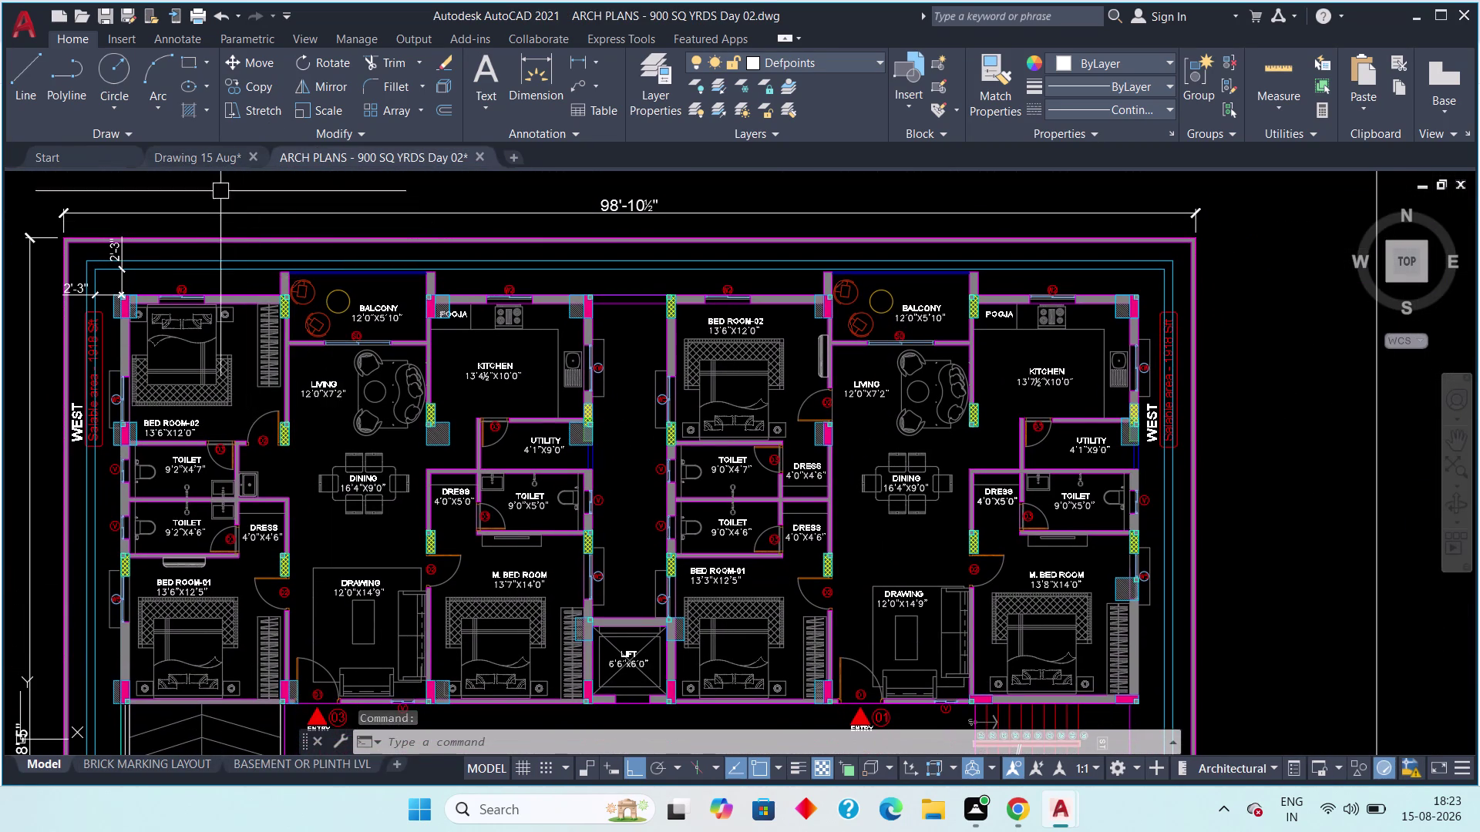
click(196, 154)
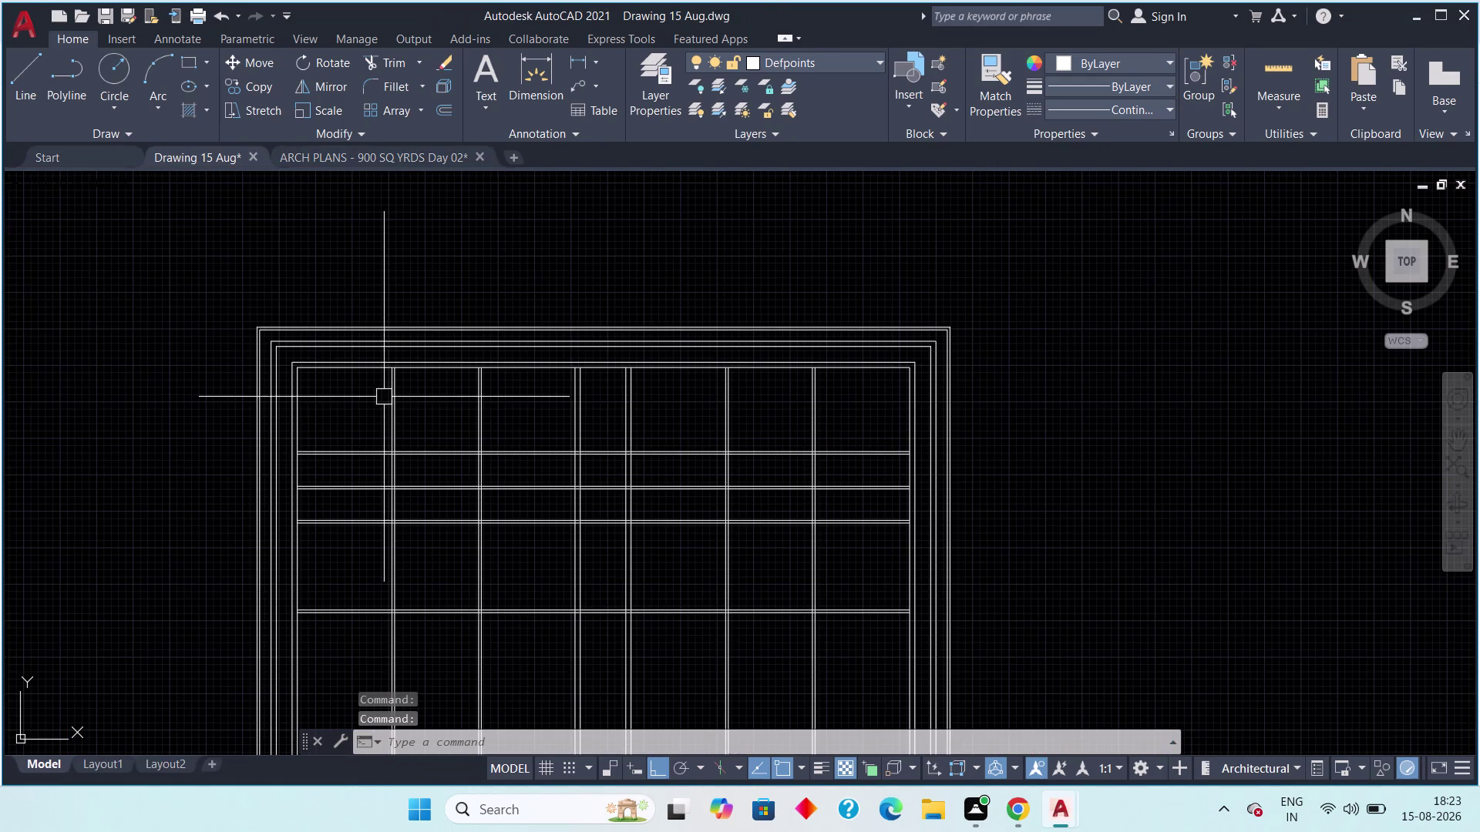
Zoom to the upper beam grid lines and start the TRIM command with TR.
middle_drag(450, 487, 387, 390)
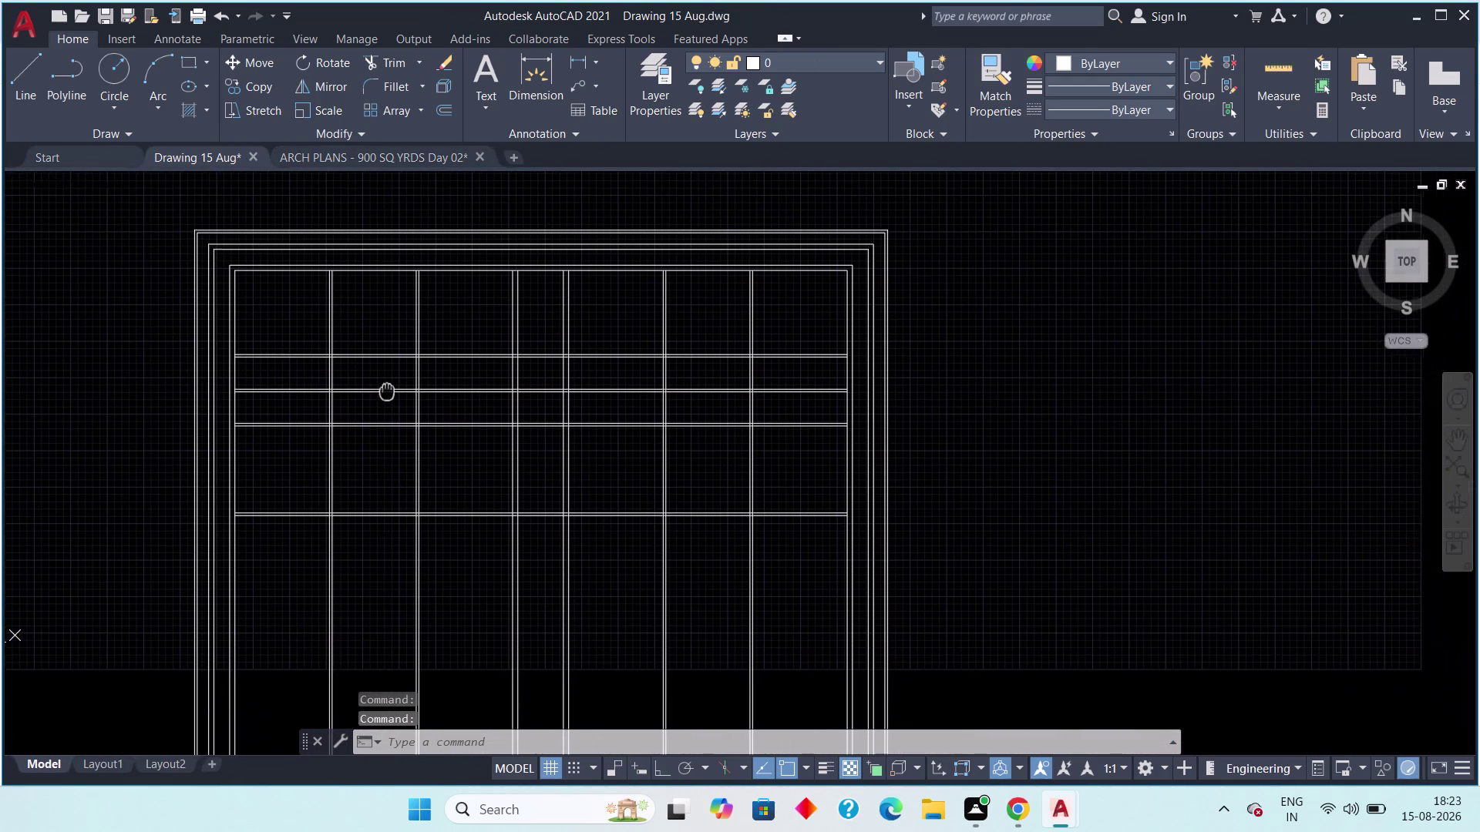
middle_drag(387, 390, 386, 390)
scroll(up, 3)
key(t)
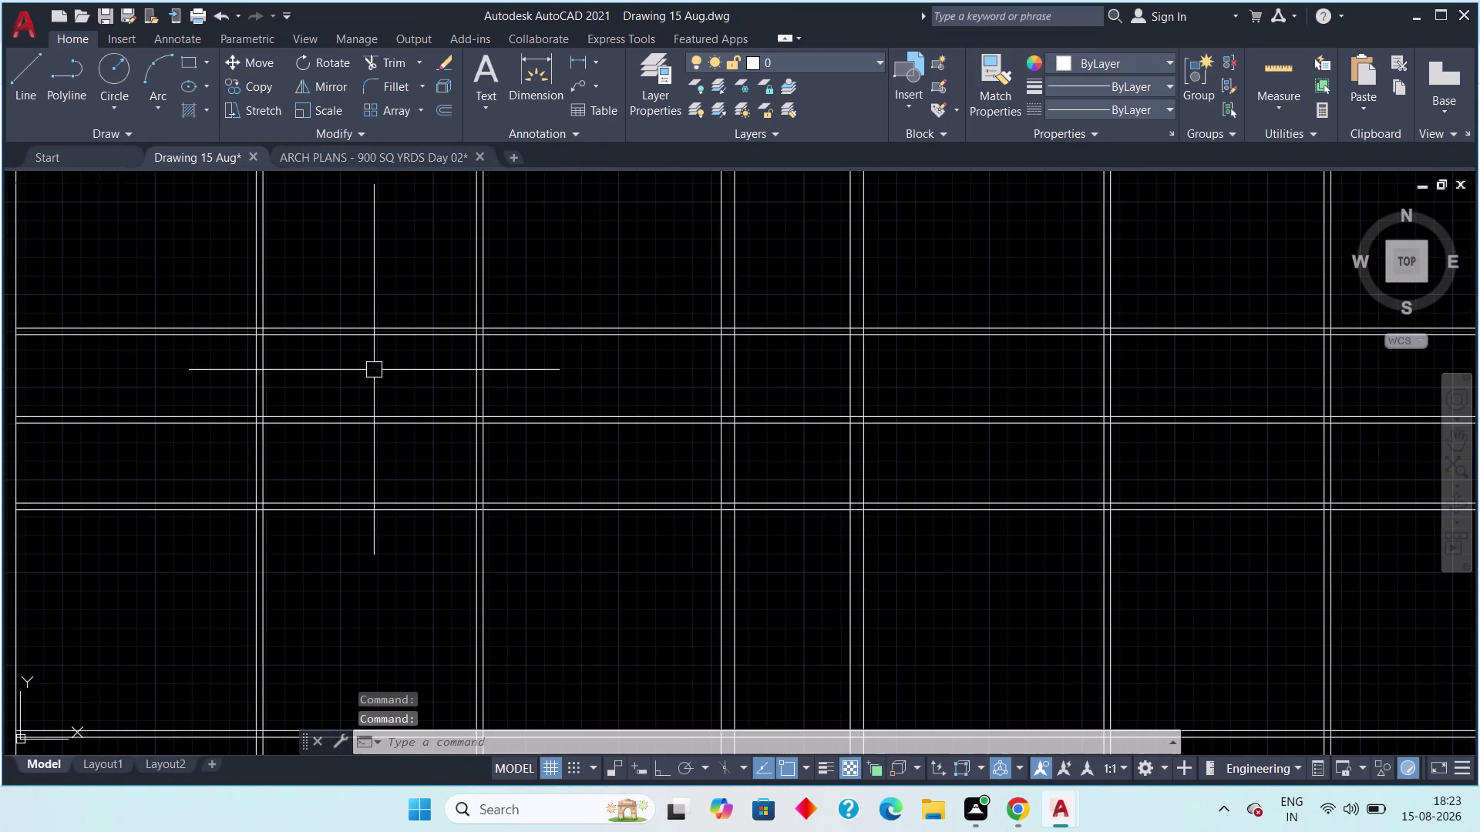
key(r)
key(space)
Fence-trim across the double beam lines, check the grid, and cancel the trim.
click(377, 375)
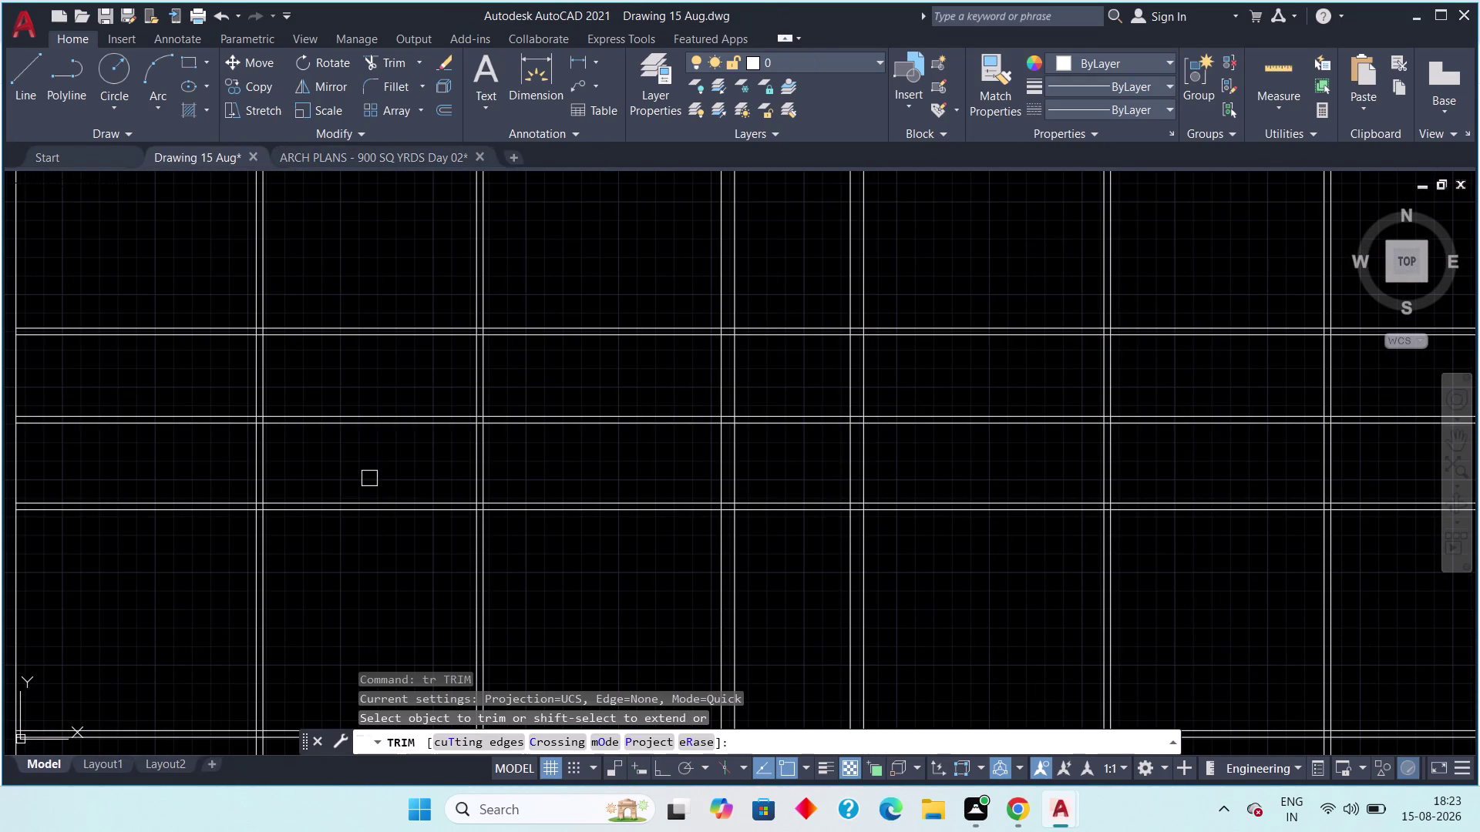
click(368, 385)
click(357, 561)
scroll(down, 3)
middle_drag(349, 543, 344, 521)
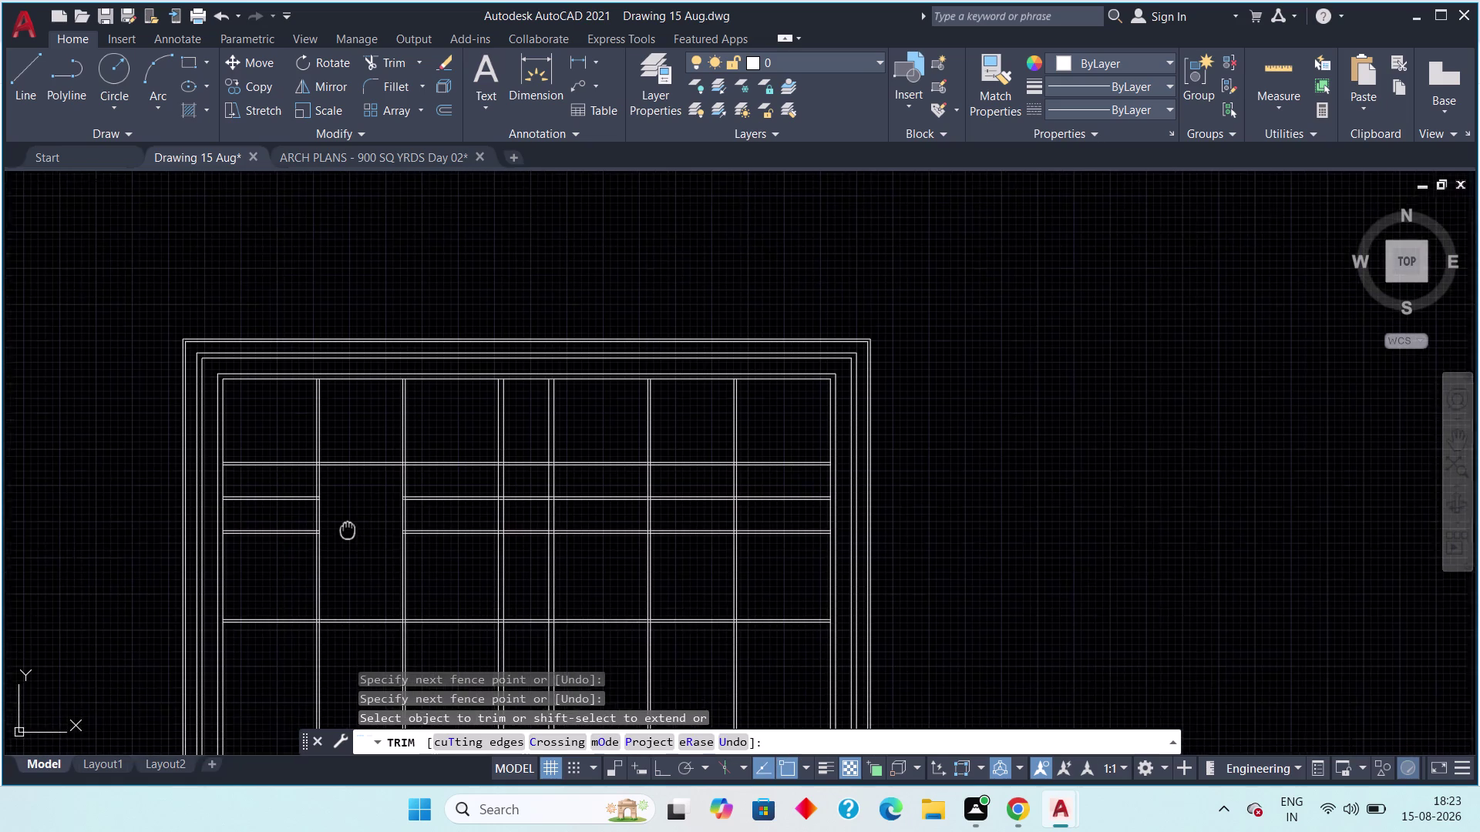
middle_drag(344, 521, 339, 497)
key(Escape)
View the Day 02 plan's lower part, including the entry and cellar area.
click(328, 151)
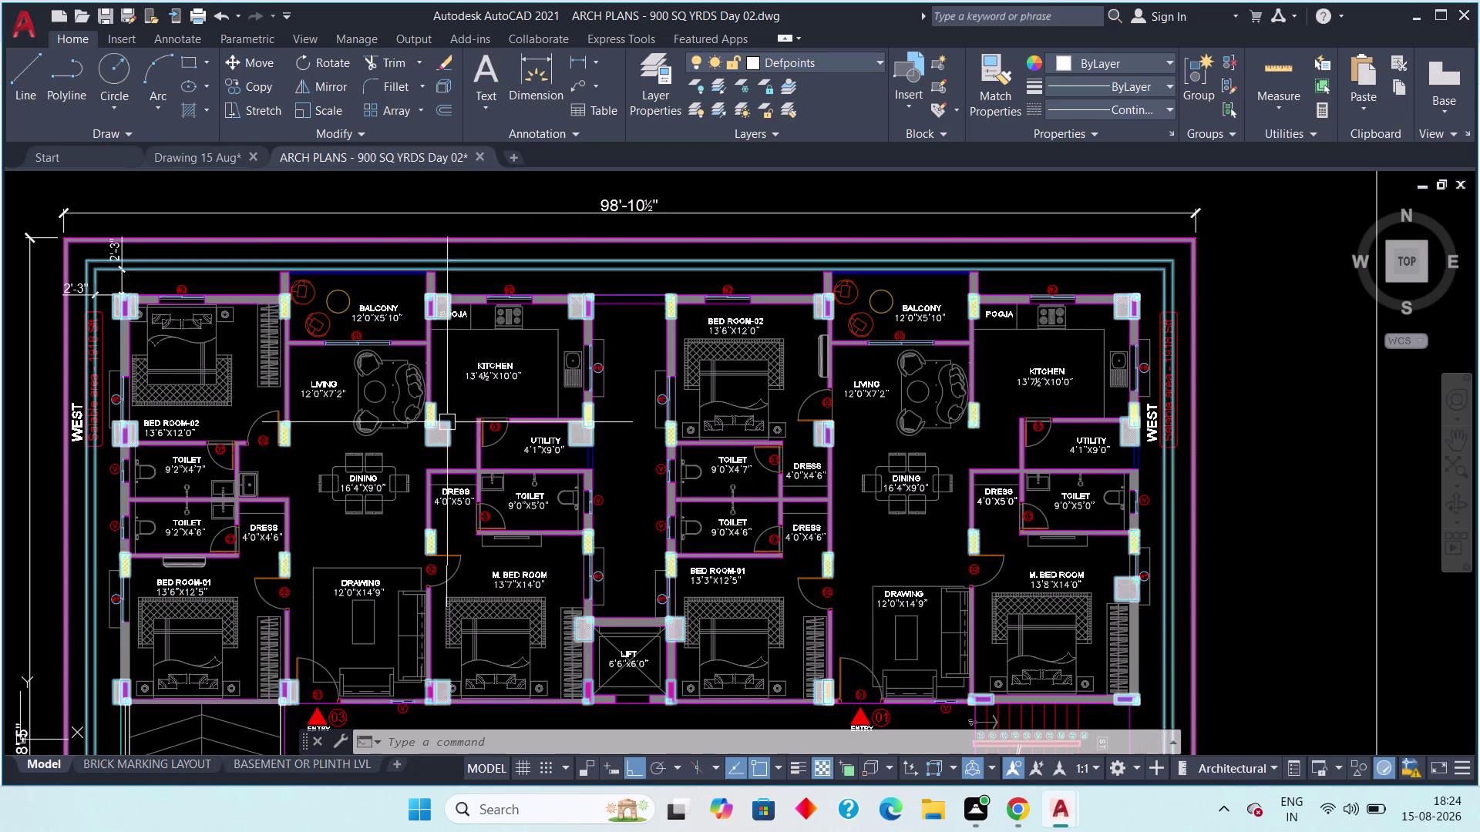
middle_drag(443, 422, 408, 330)
middle_drag(341, 553, 377, 455)
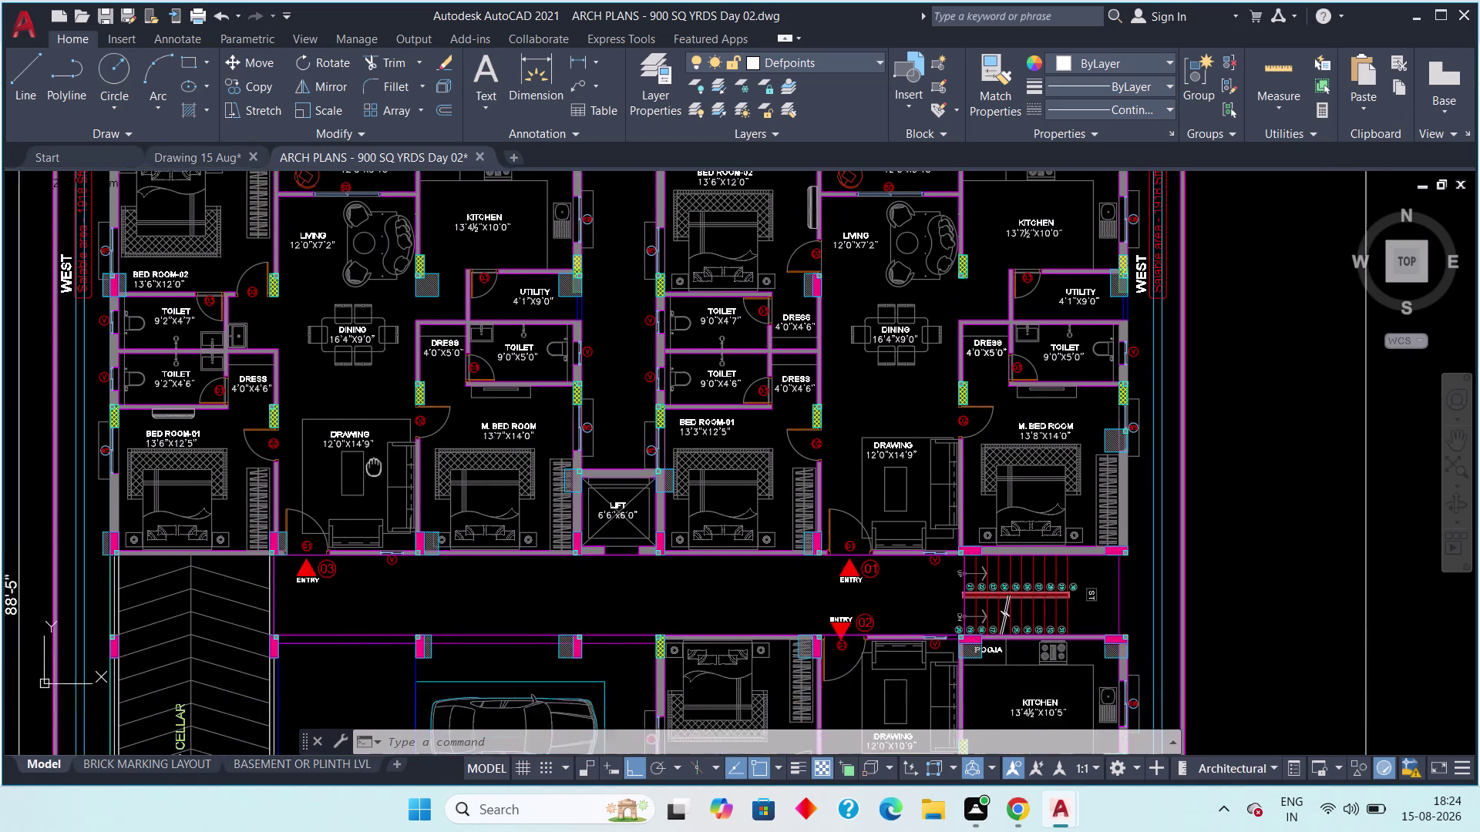
middle_drag(378, 455, 380, 447)
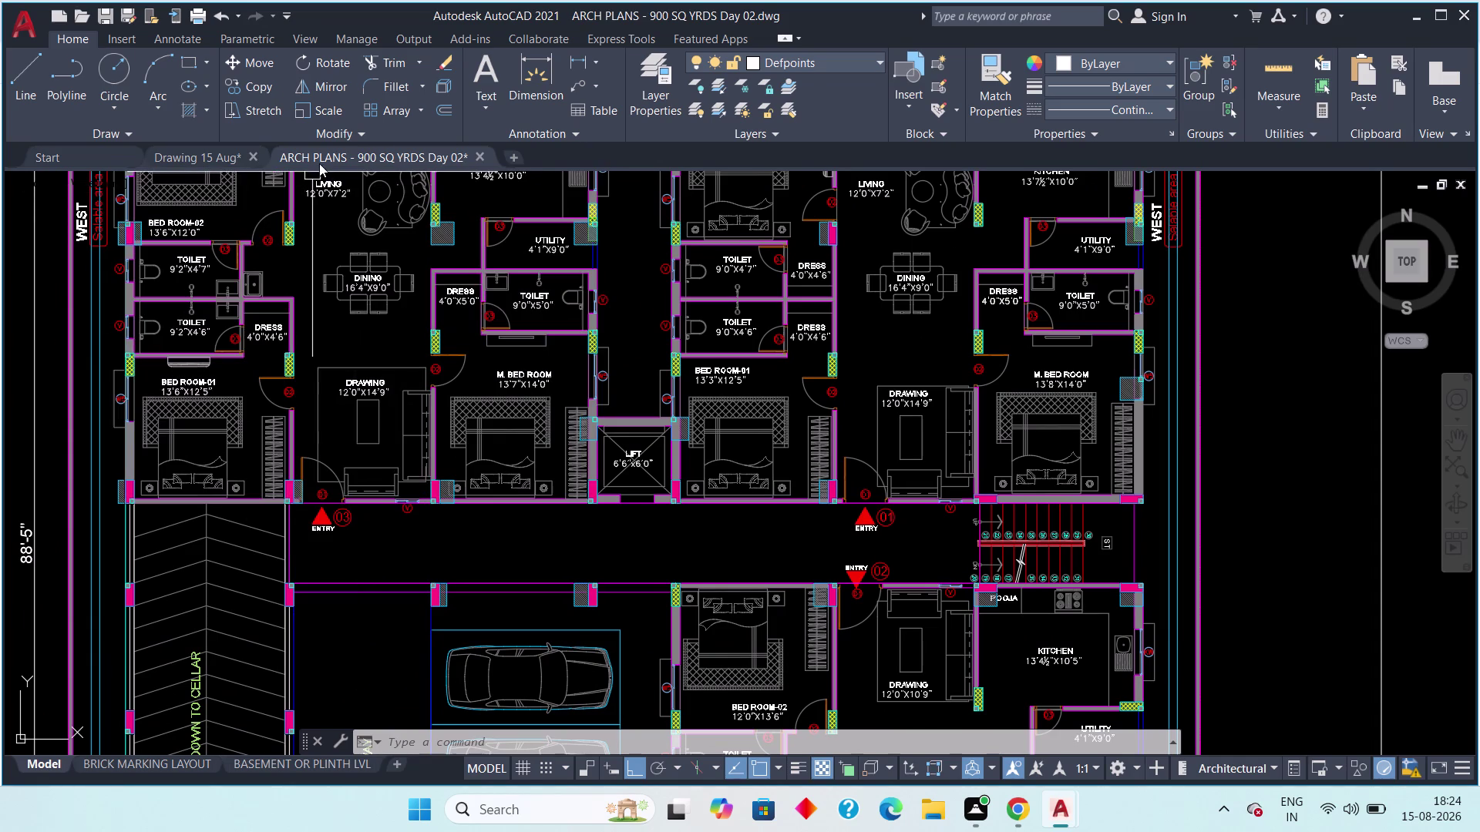
Check the beam positions in the framing grid, then return to the apartment plan.
click(215, 155)
middle_drag(451, 504, 424, 393)
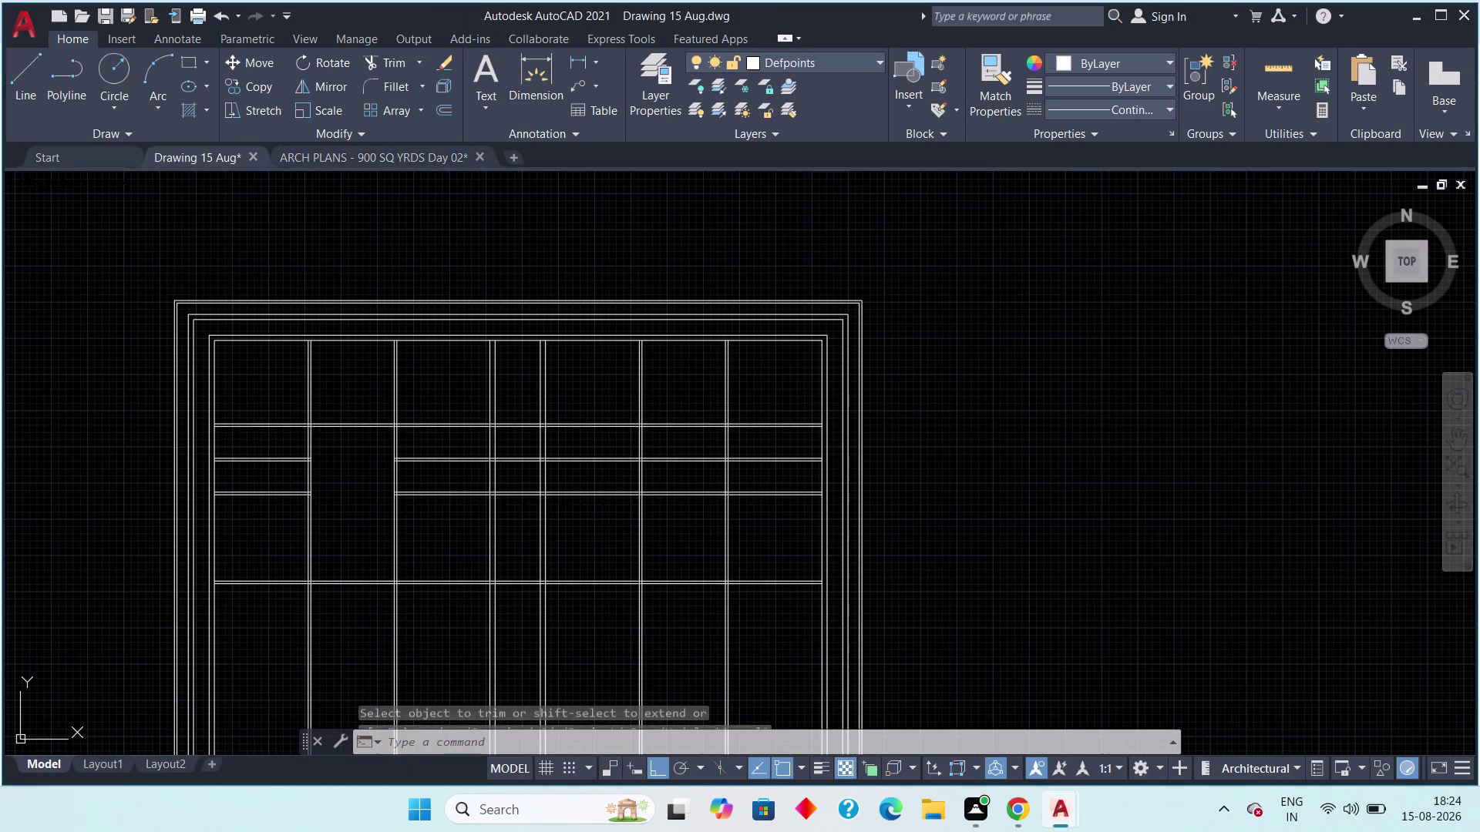
middle_drag(424, 392, 426, 427)
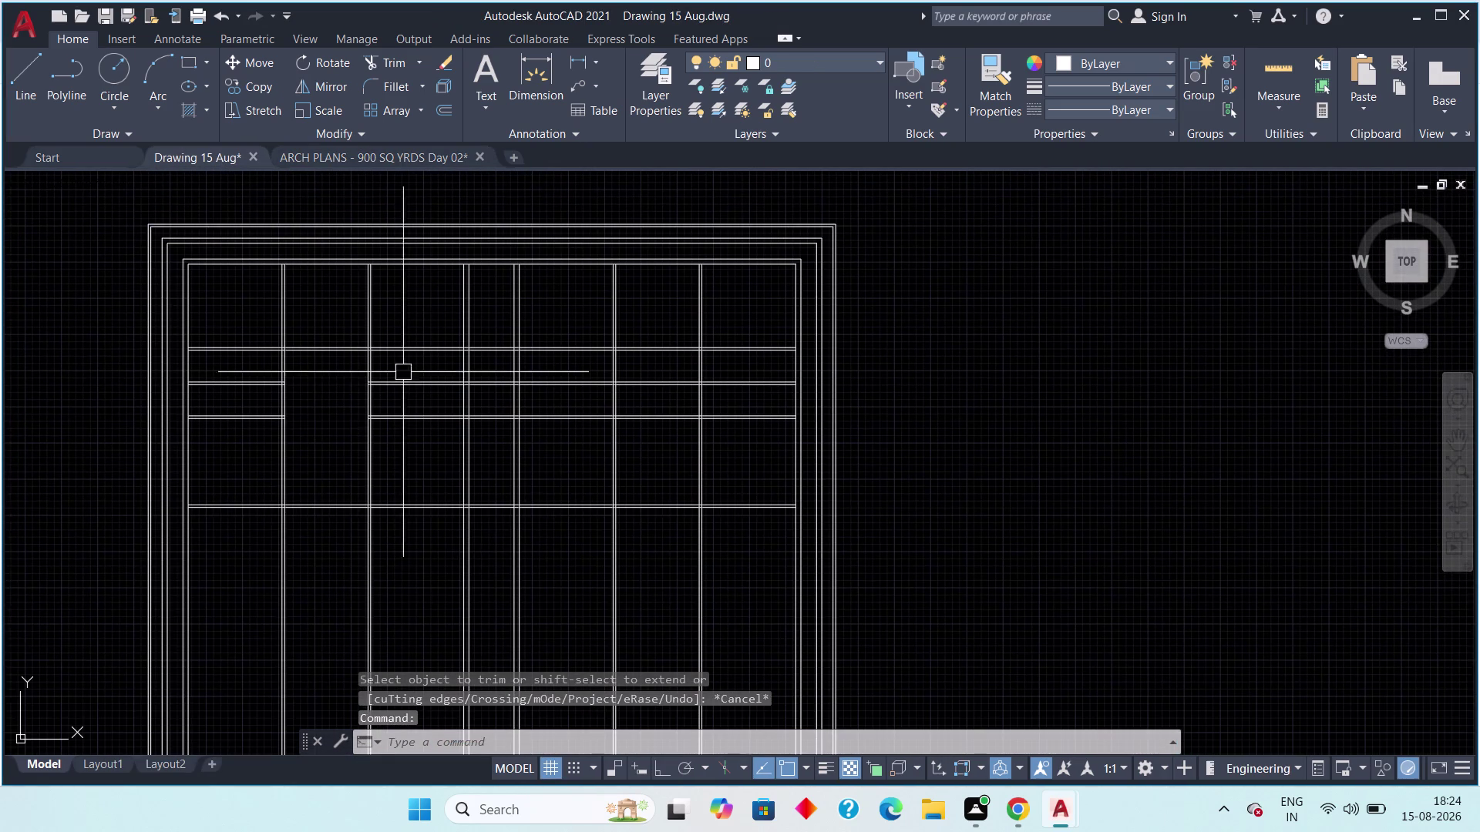
click(181, 156)
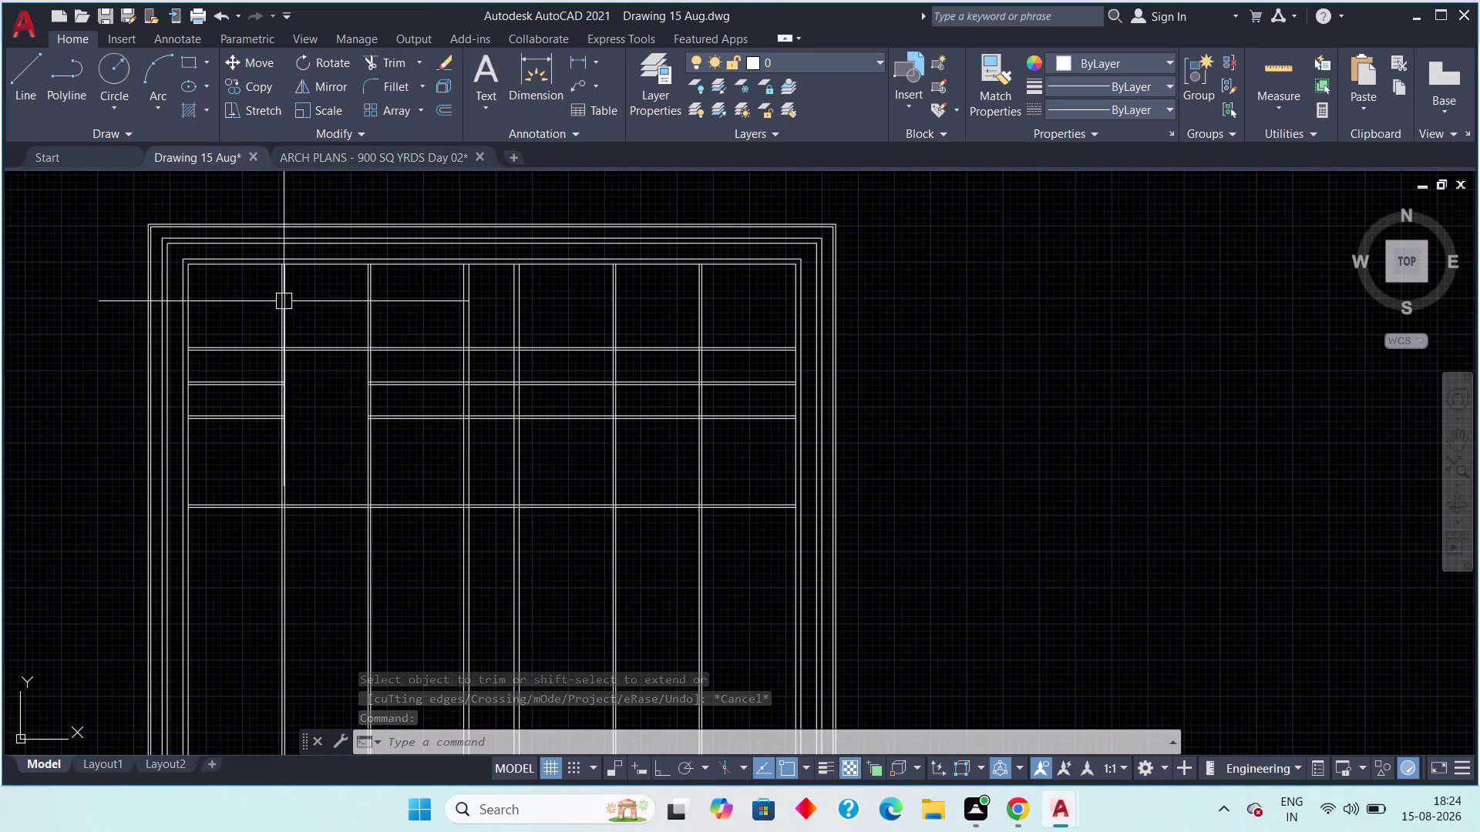
click(336, 160)
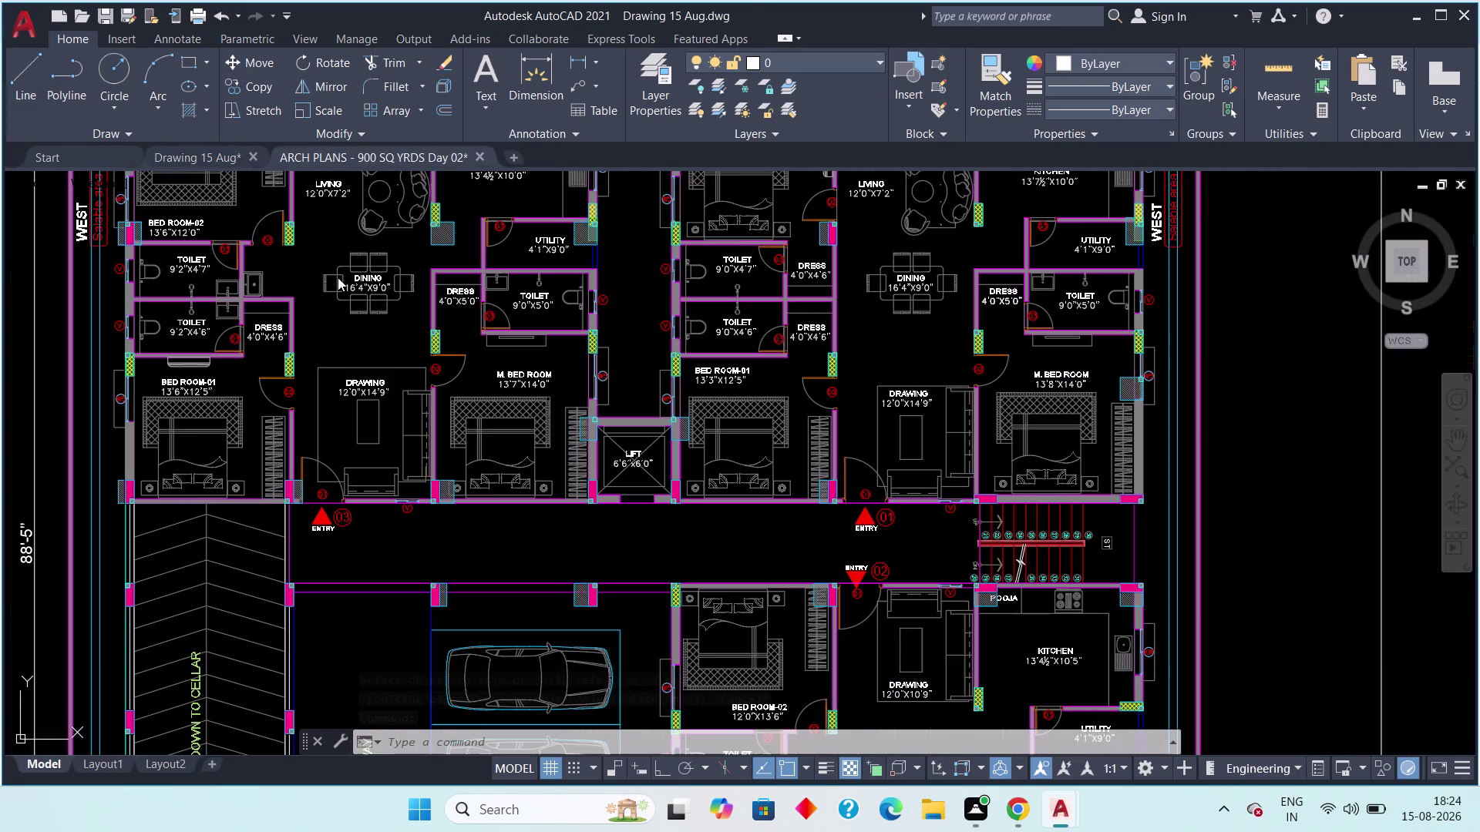
Zoom into the balcony, kitchen, BED ROOM-02 and the upper flat's walls.
middle_drag(335, 300, 365, 468)
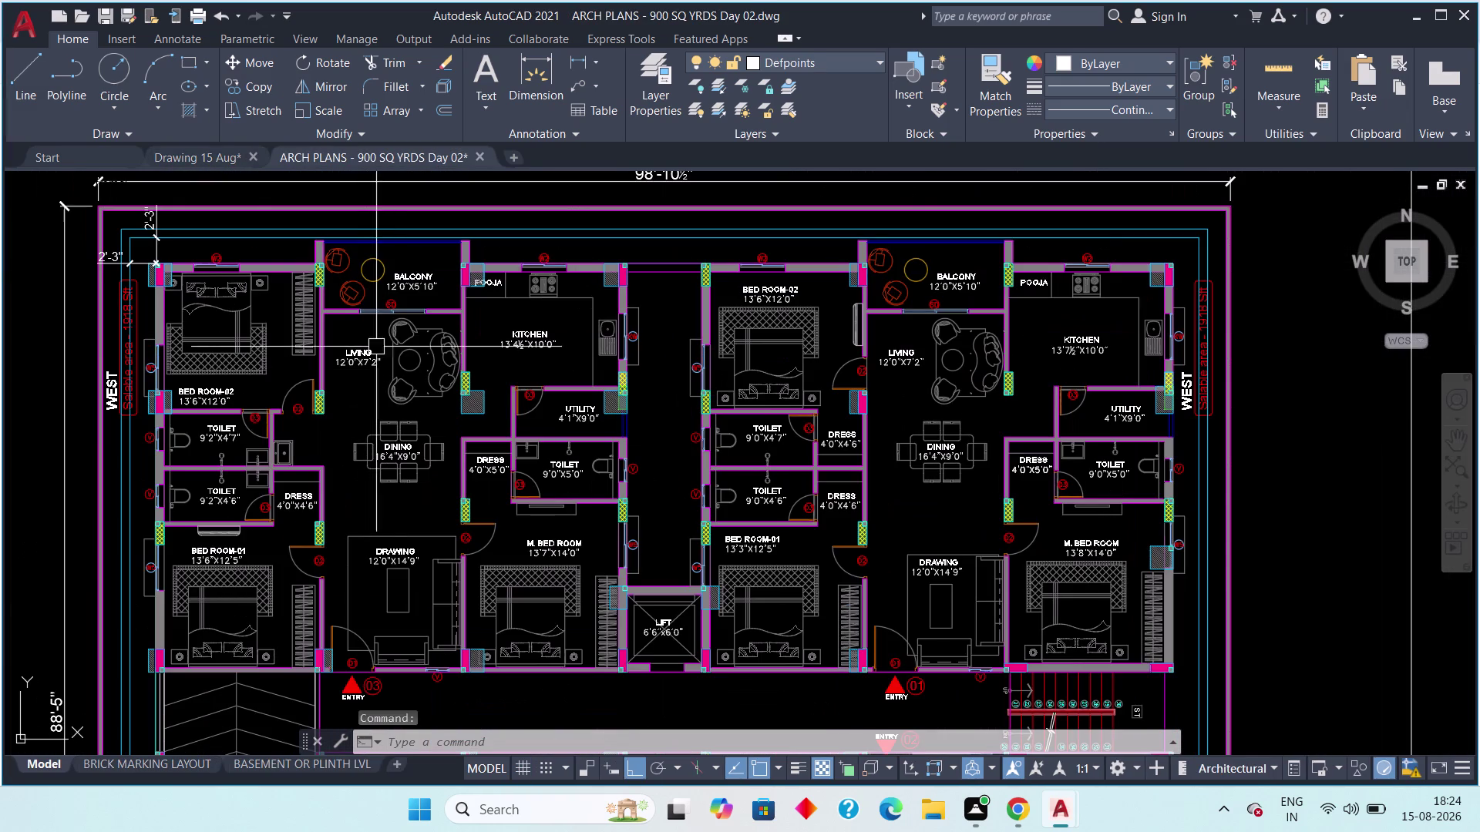
middle_drag(356, 318, 329, 395)
scroll(up, 3)
middle_drag(313, 346, 279, 388)
middle_drag(284, 368, 306, 395)
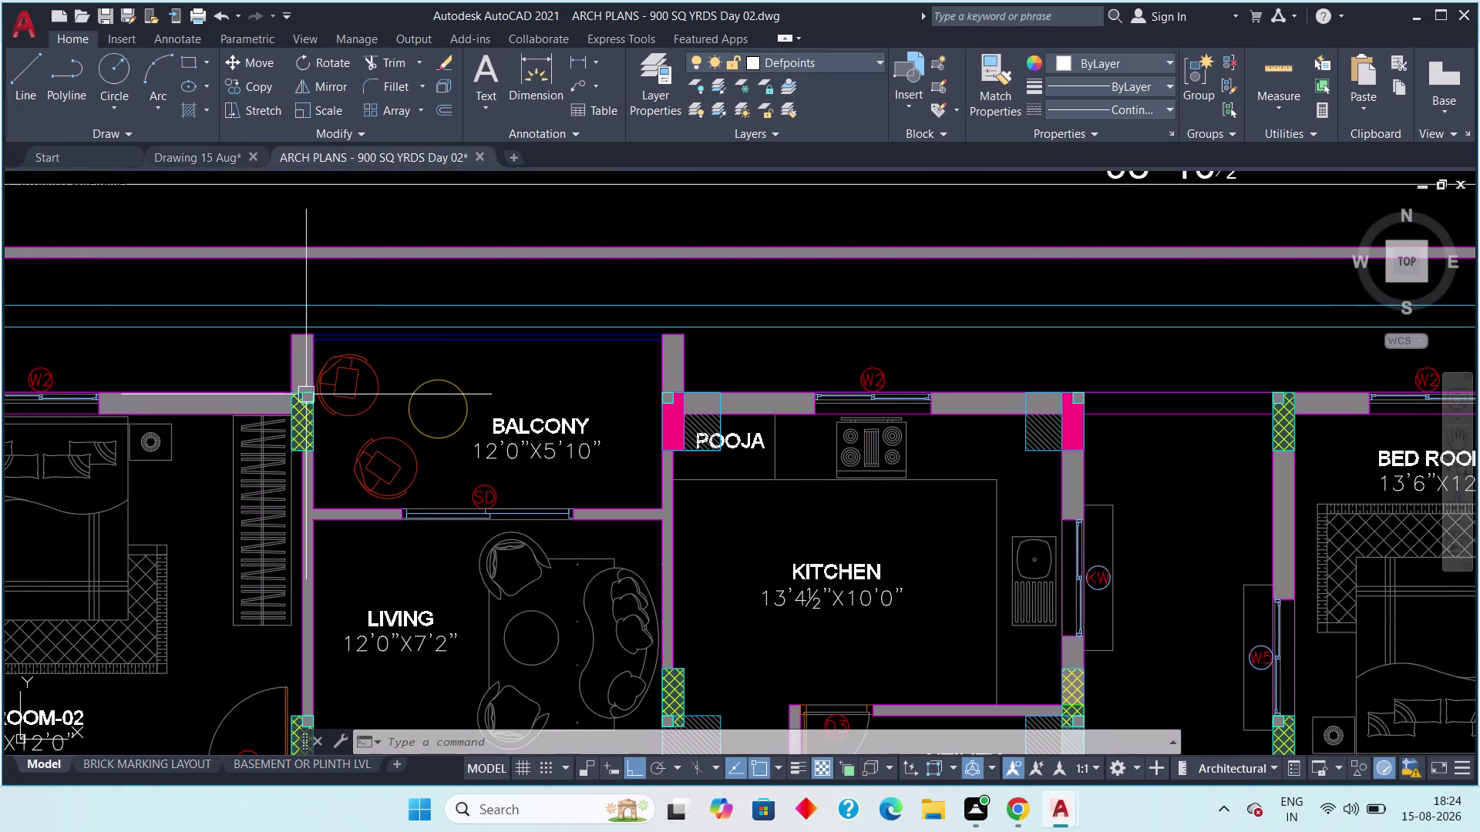
middle_drag(640, 538, 430, 385)
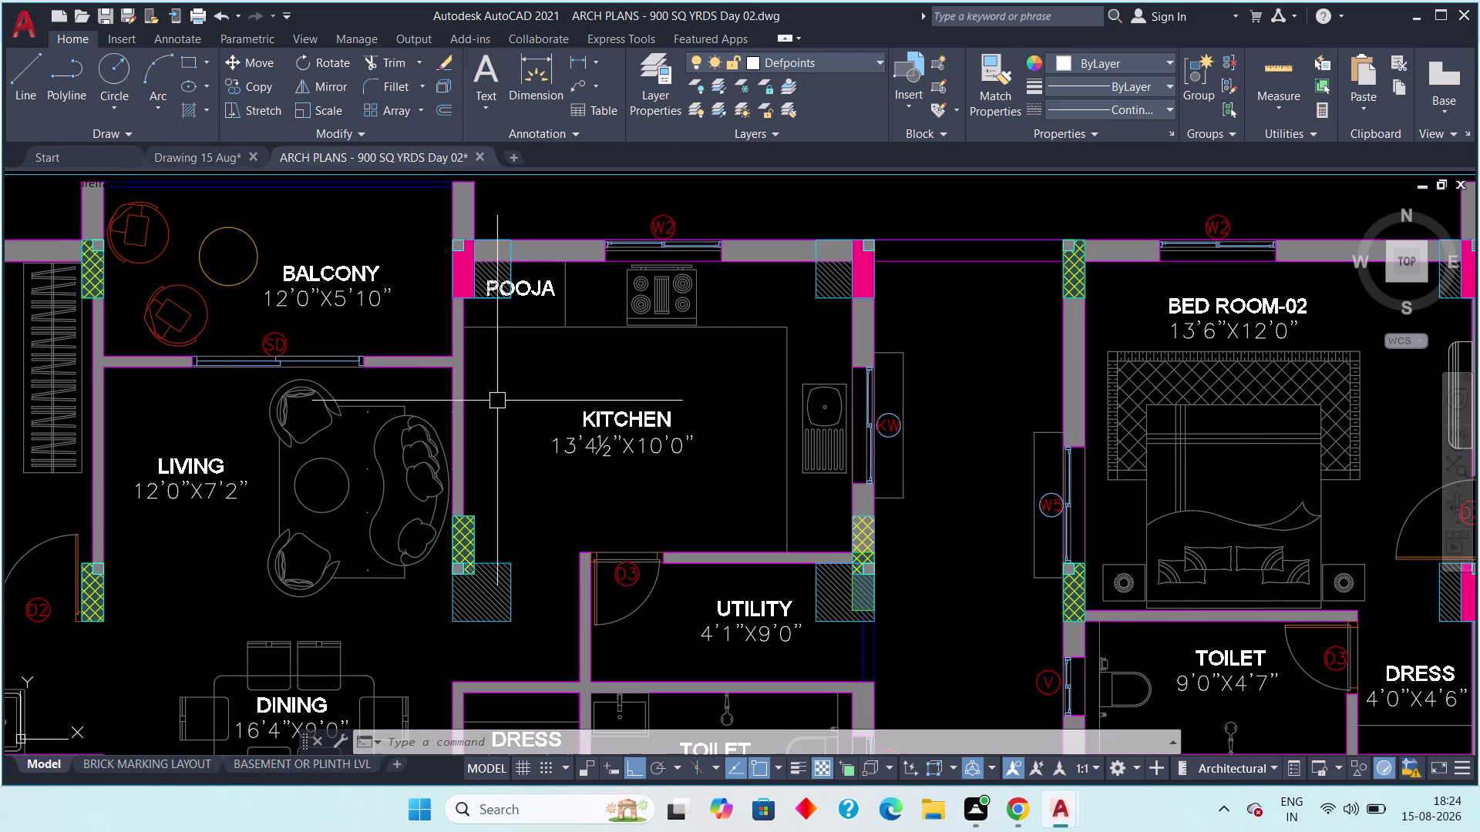
scroll(down, 3)
middle_drag(609, 420, 553, 336)
middle_drag(484, 448, 497, 326)
scroll(down, 3)
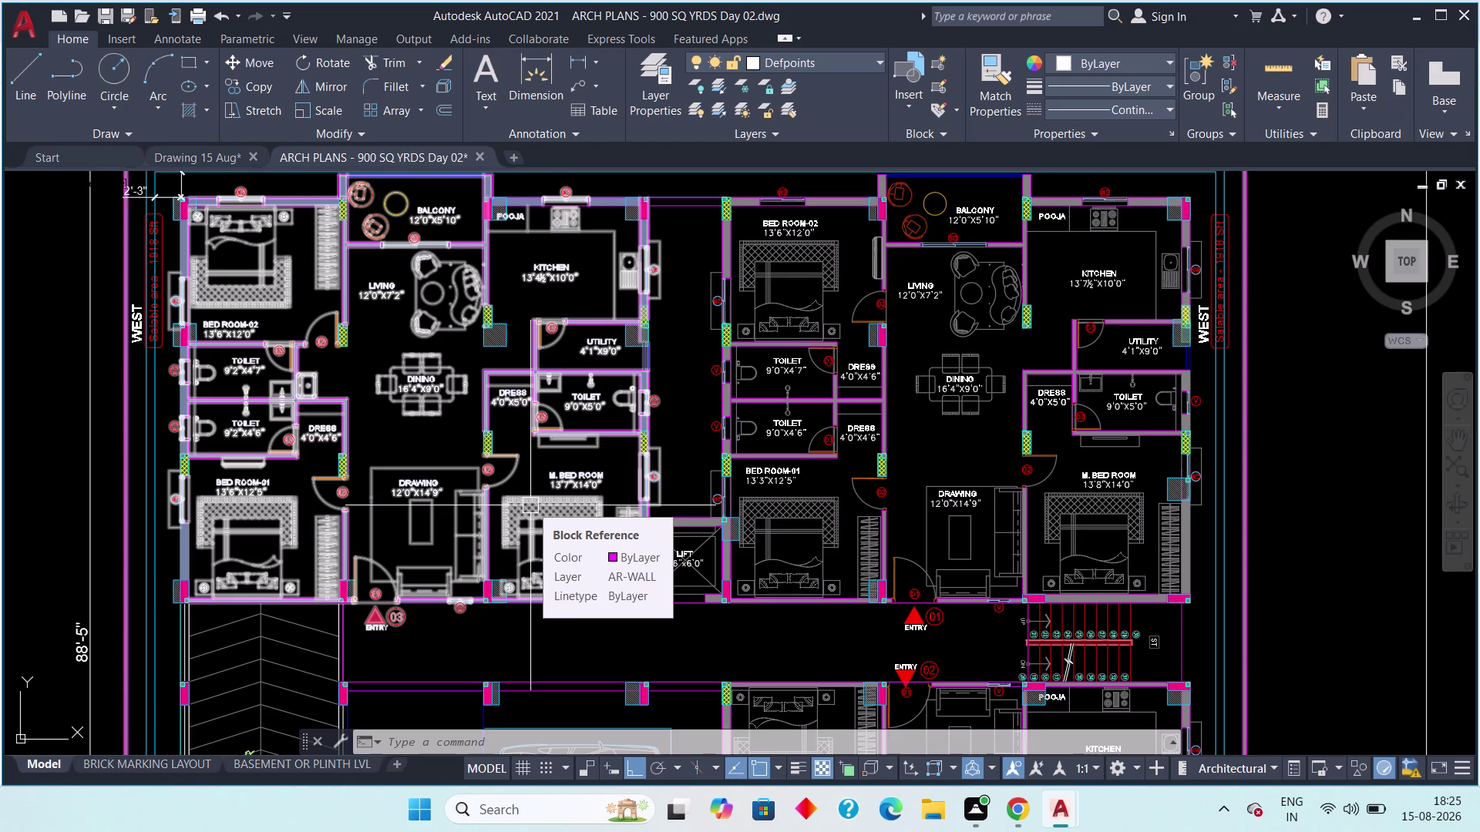
Show the whole floor plan again, cancel the command, and view its top dimension.
middle_drag(479, 402, 399, 450)
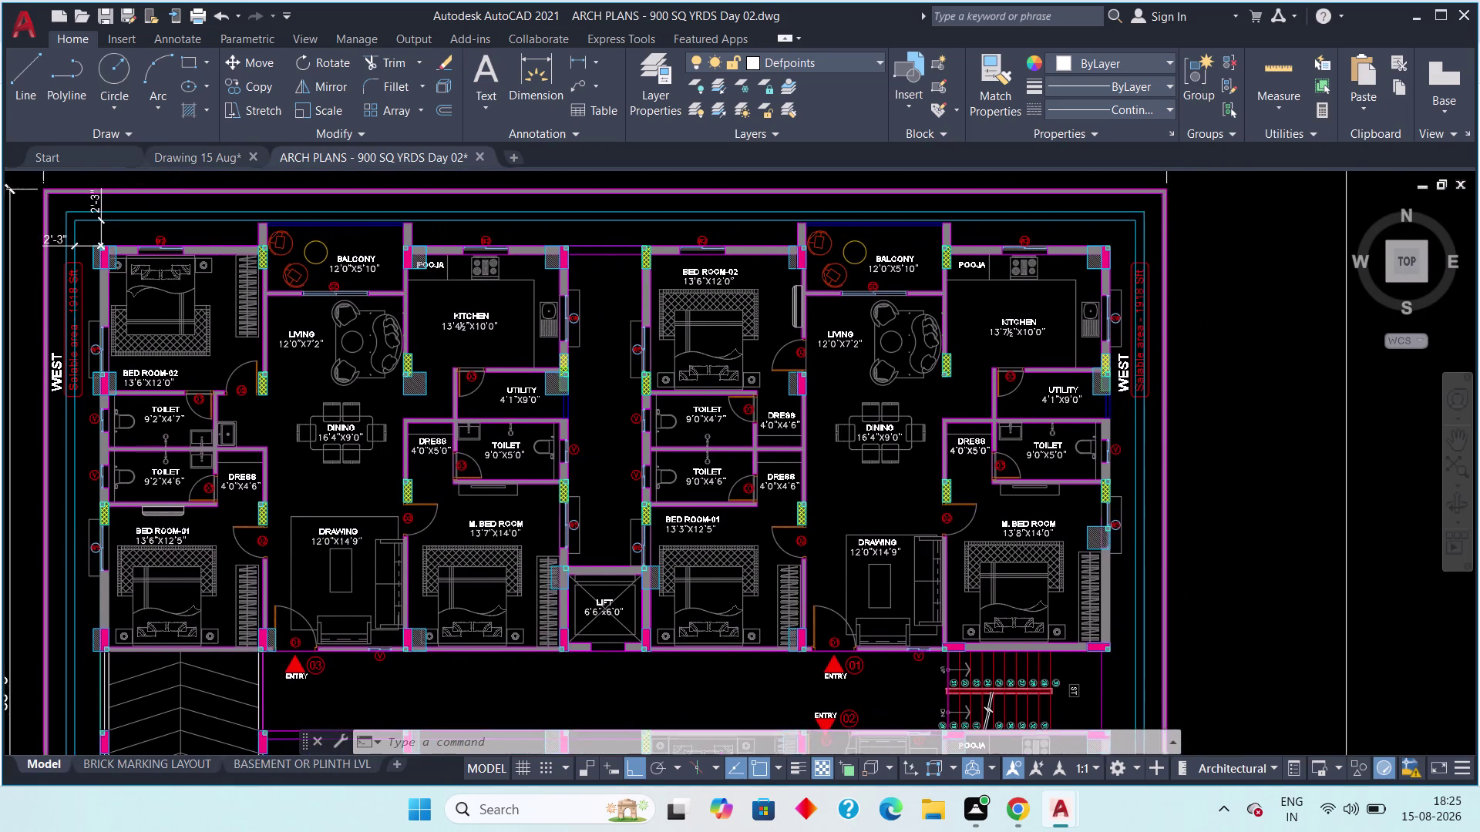
middle_drag(399, 451, 372, 455)
key(Escape)
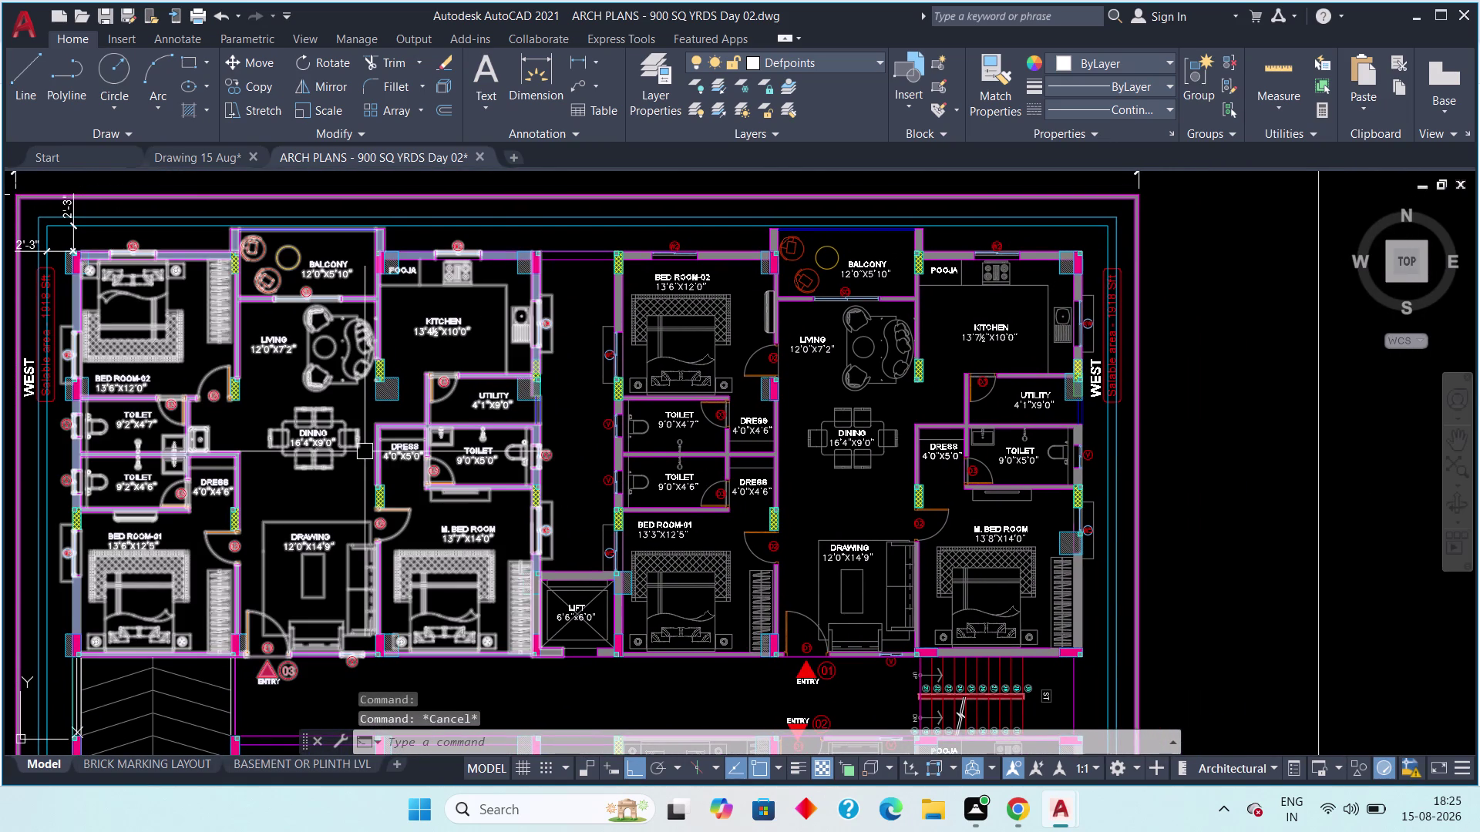
middle_drag(365, 451, 311, 471)
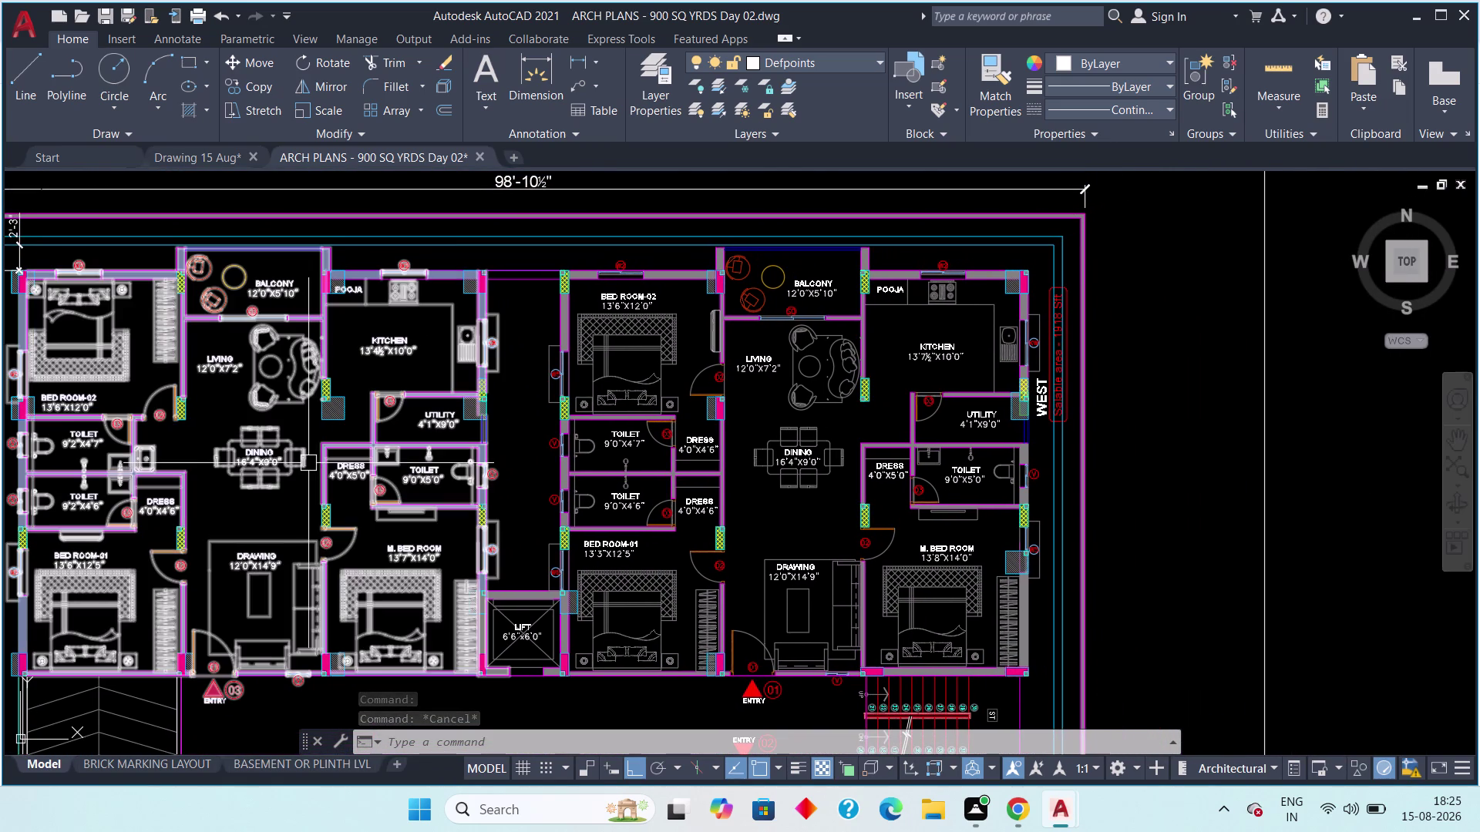
middle_drag(283, 528, 361, 551)
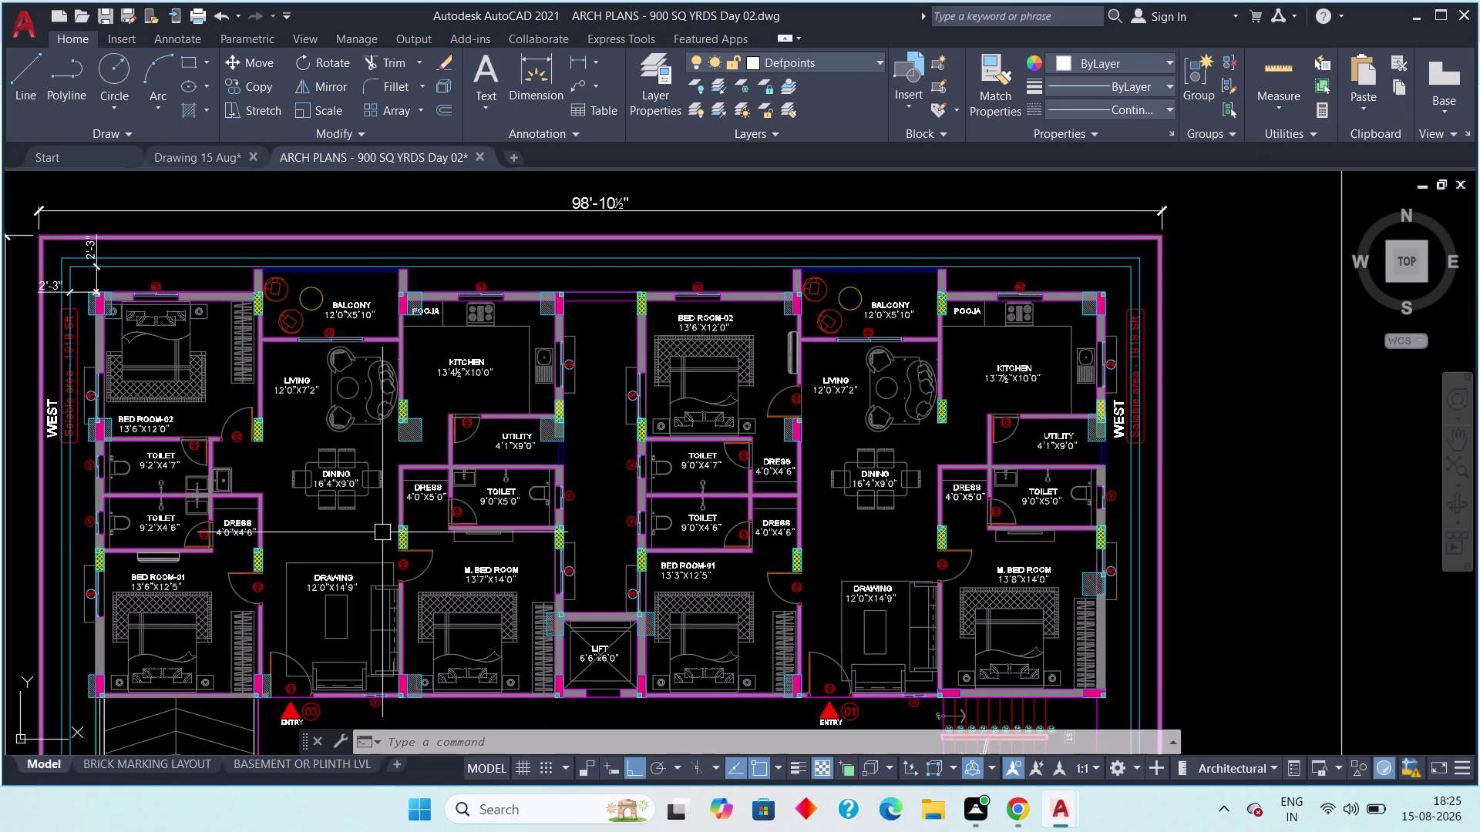
middle_drag(354, 526, 268, 511)
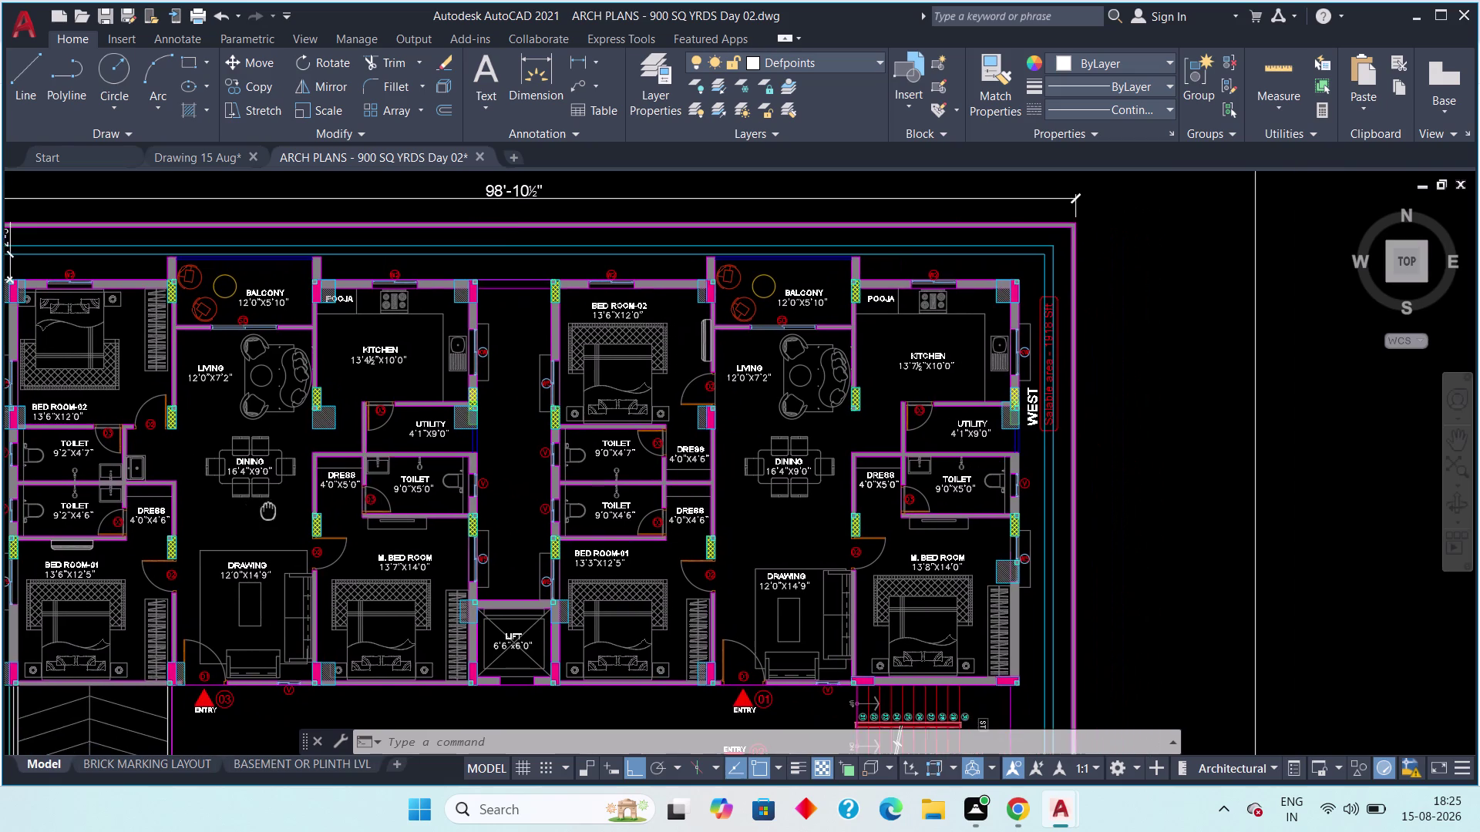
Inspect the left flat and the DAY 02 title, then return to the framing grid drawing.
scroll(up, 3)
middle_drag(326, 407, 322, 435)
scroll(down, 3)
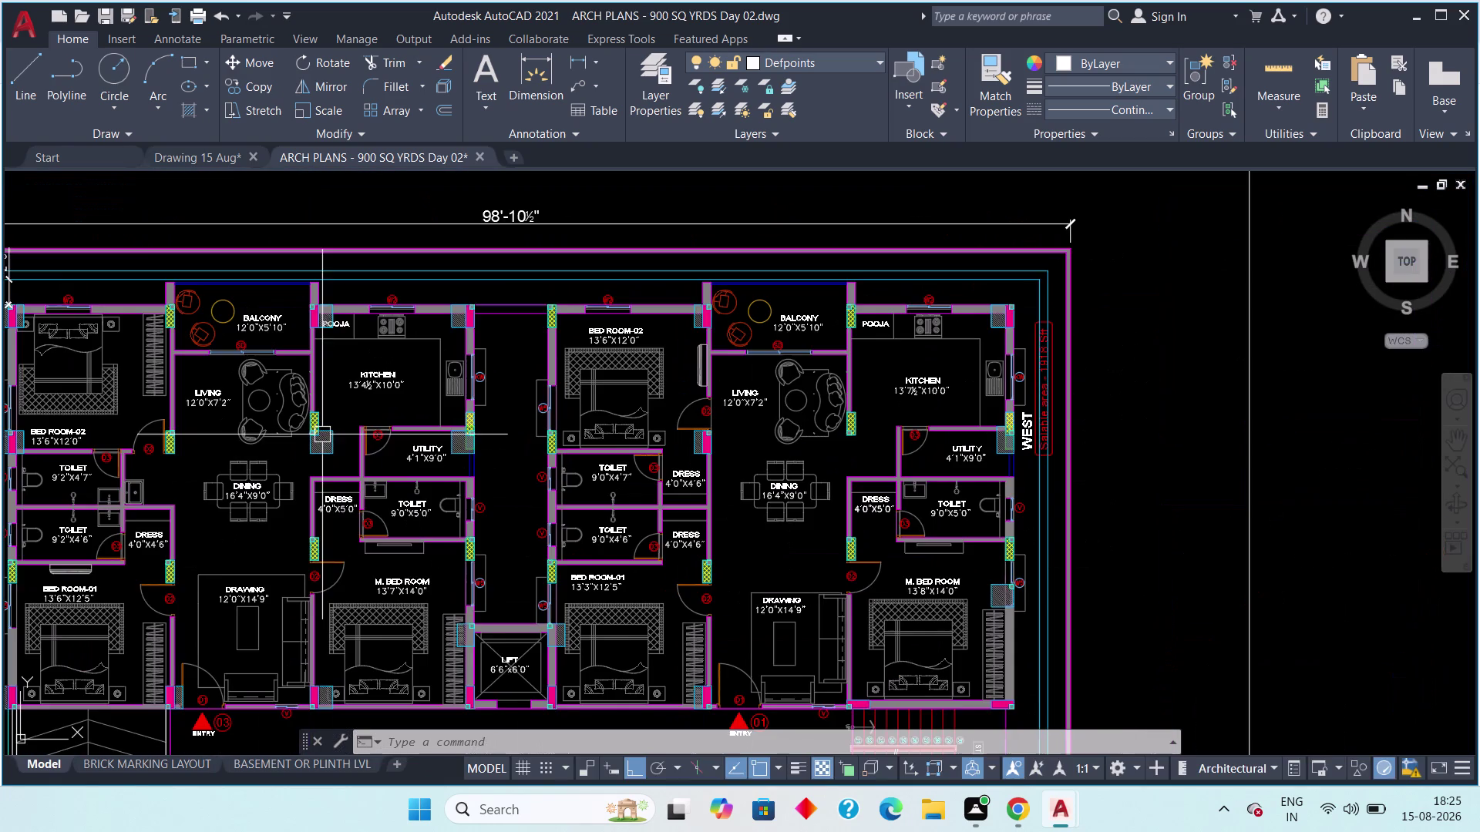
middle_drag(333, 452, 384, 460)
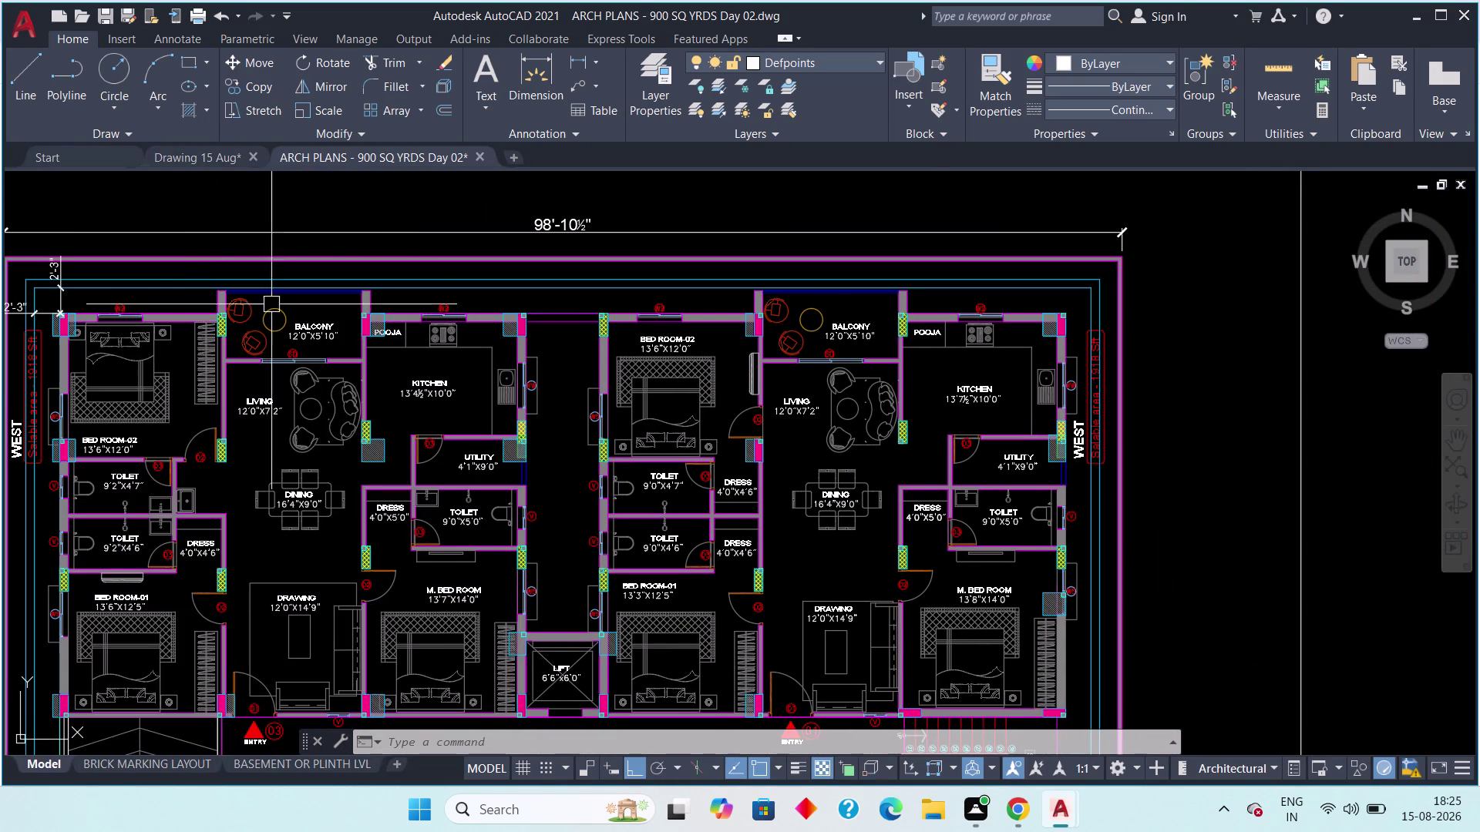
scroll(down, 3)
middle_drag(326, 399, 360, 435)
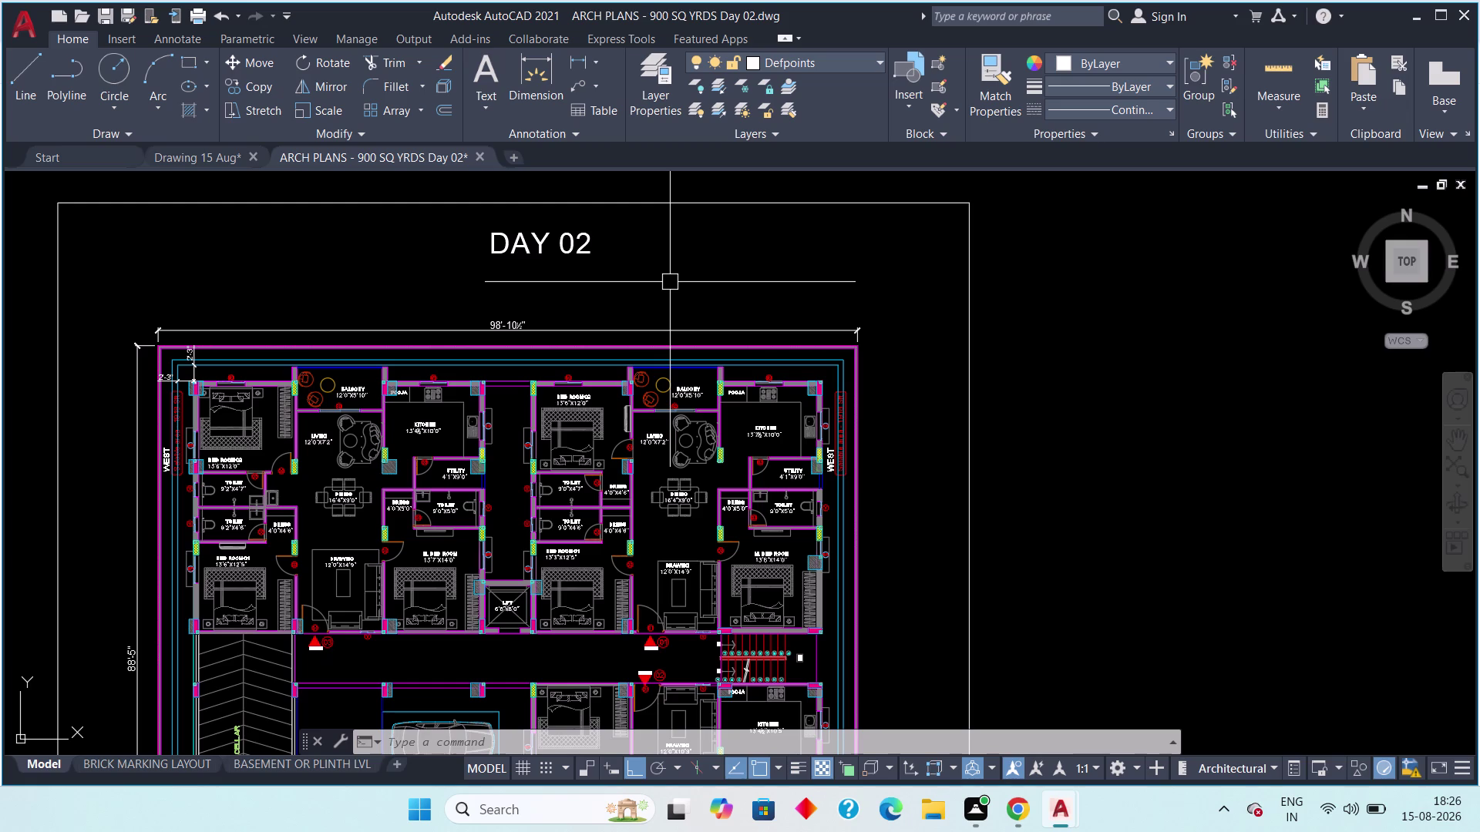
click(212, 150)
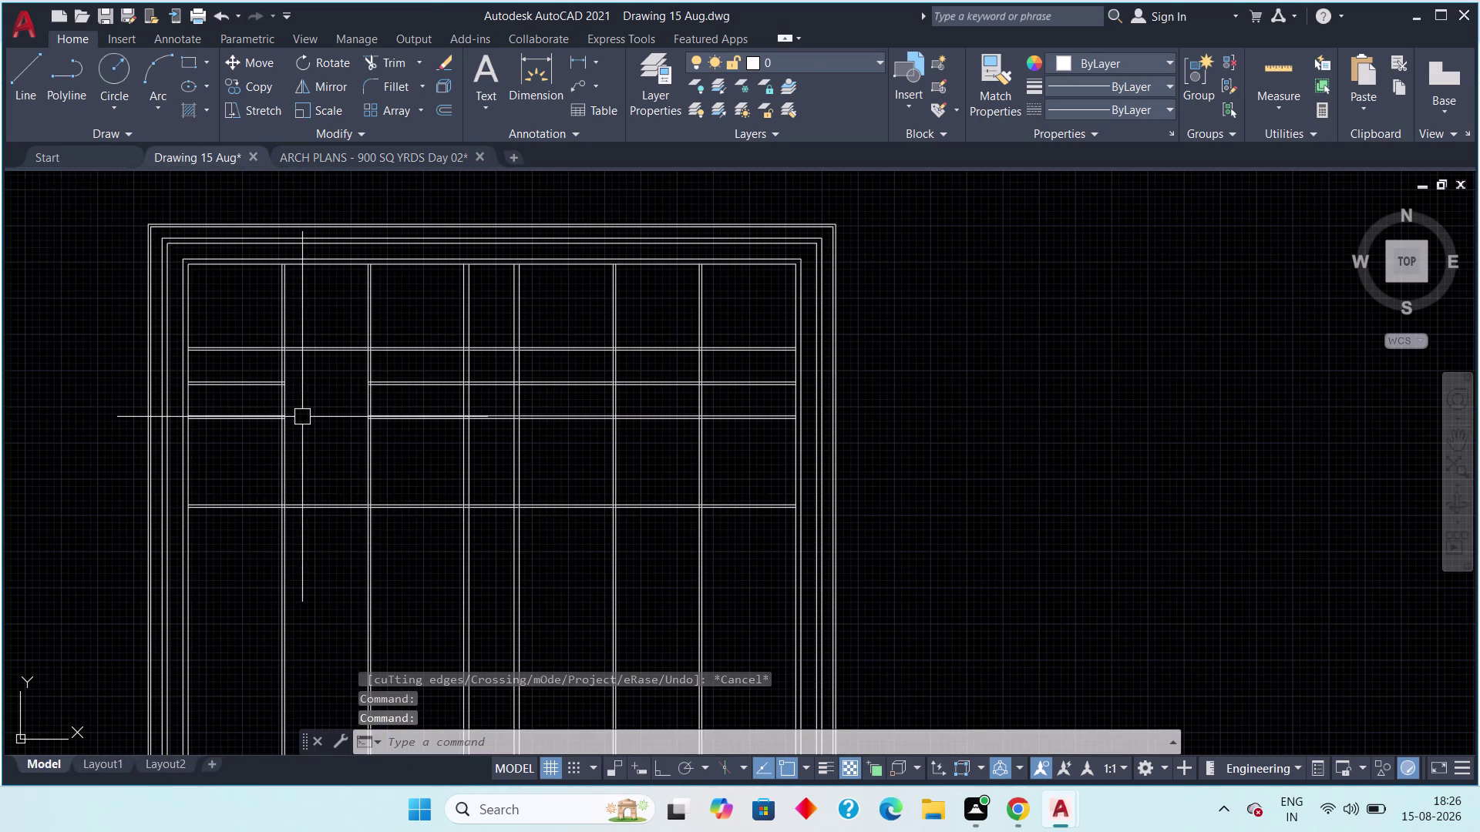
middle_drag(301, 418, 331, 409)
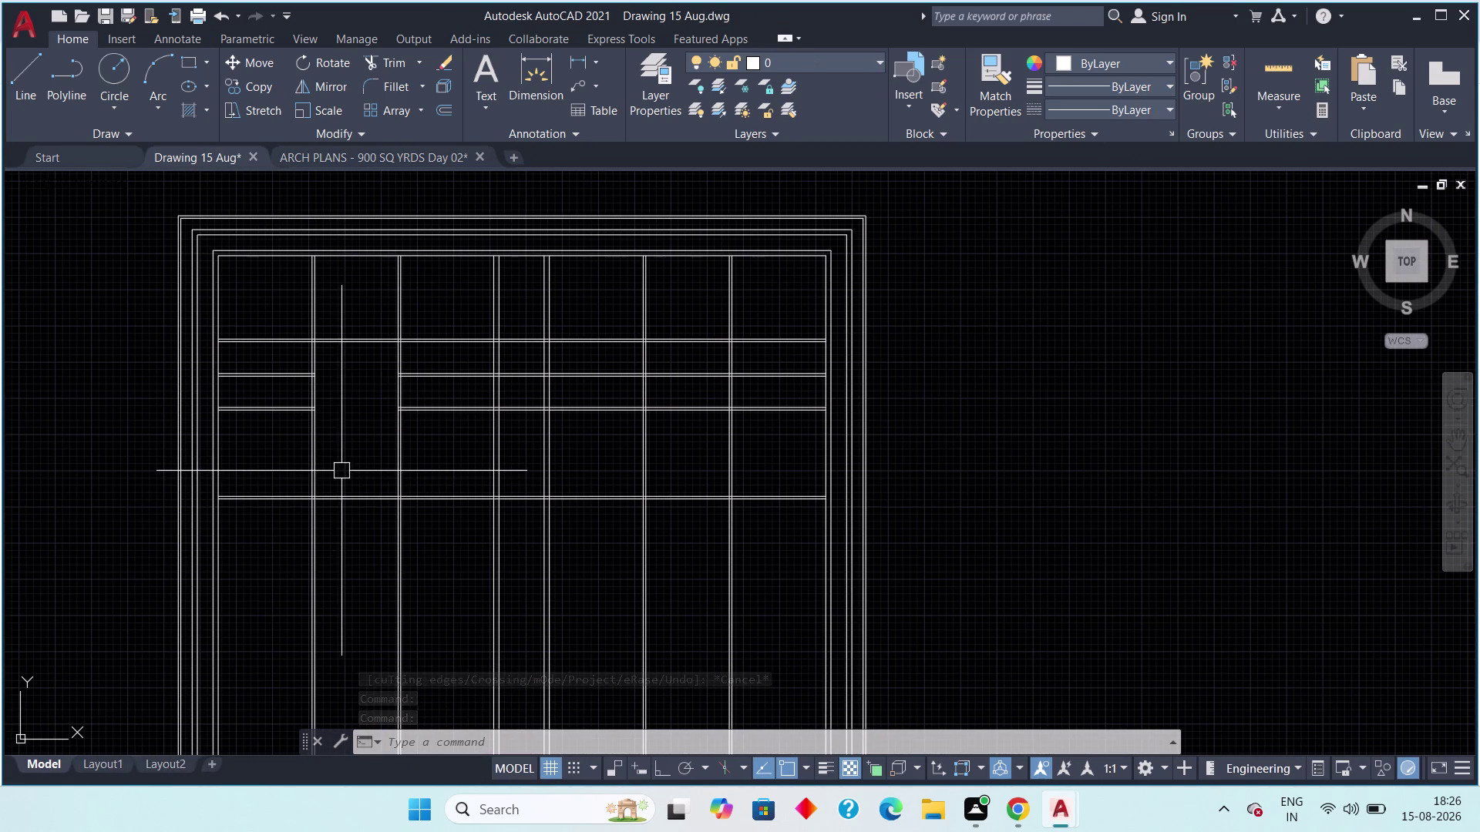
middle_drag(342, 471, 278, 477)
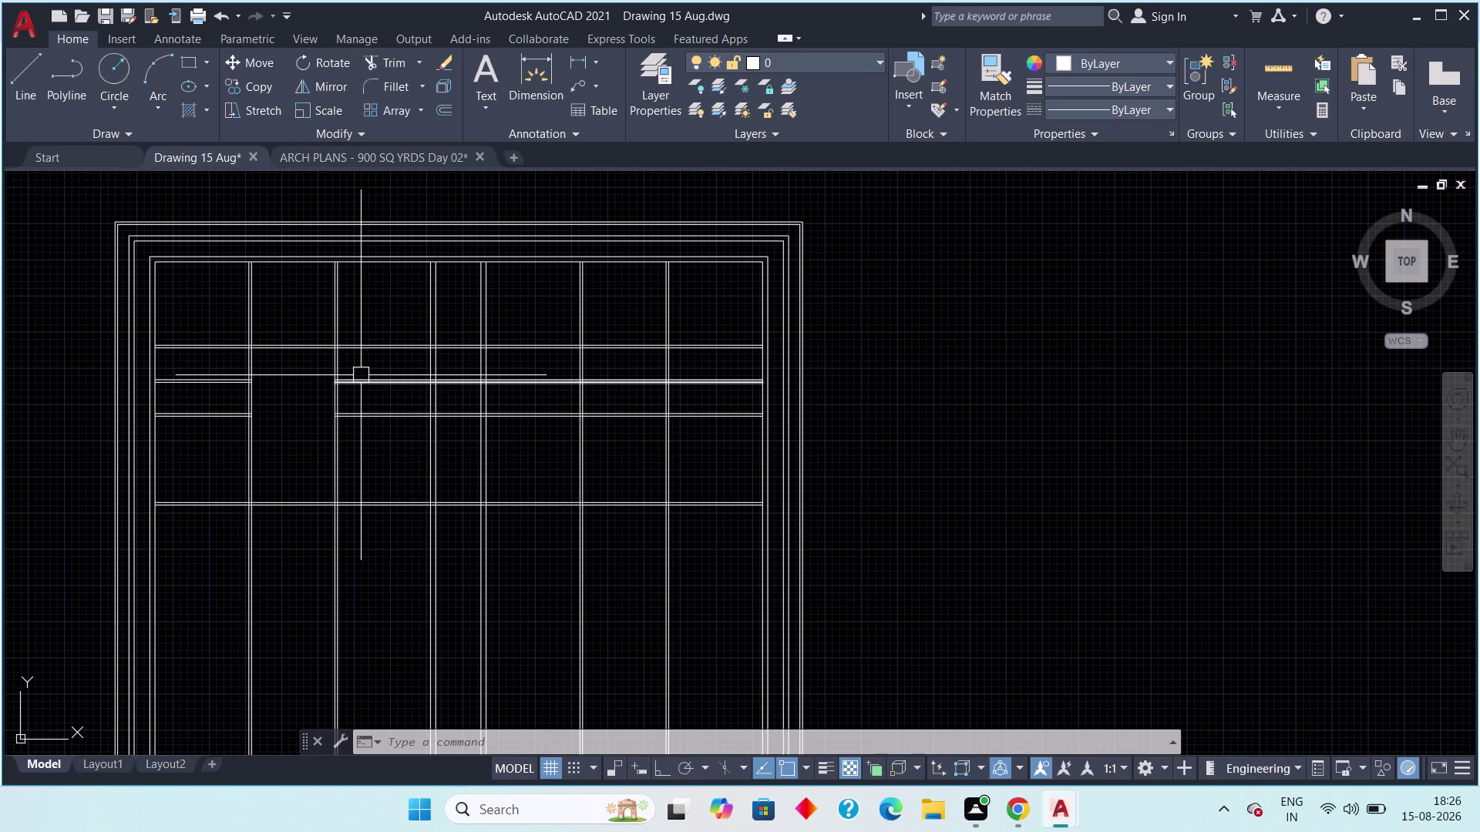
middle_drag(437, 359, 371, 395)
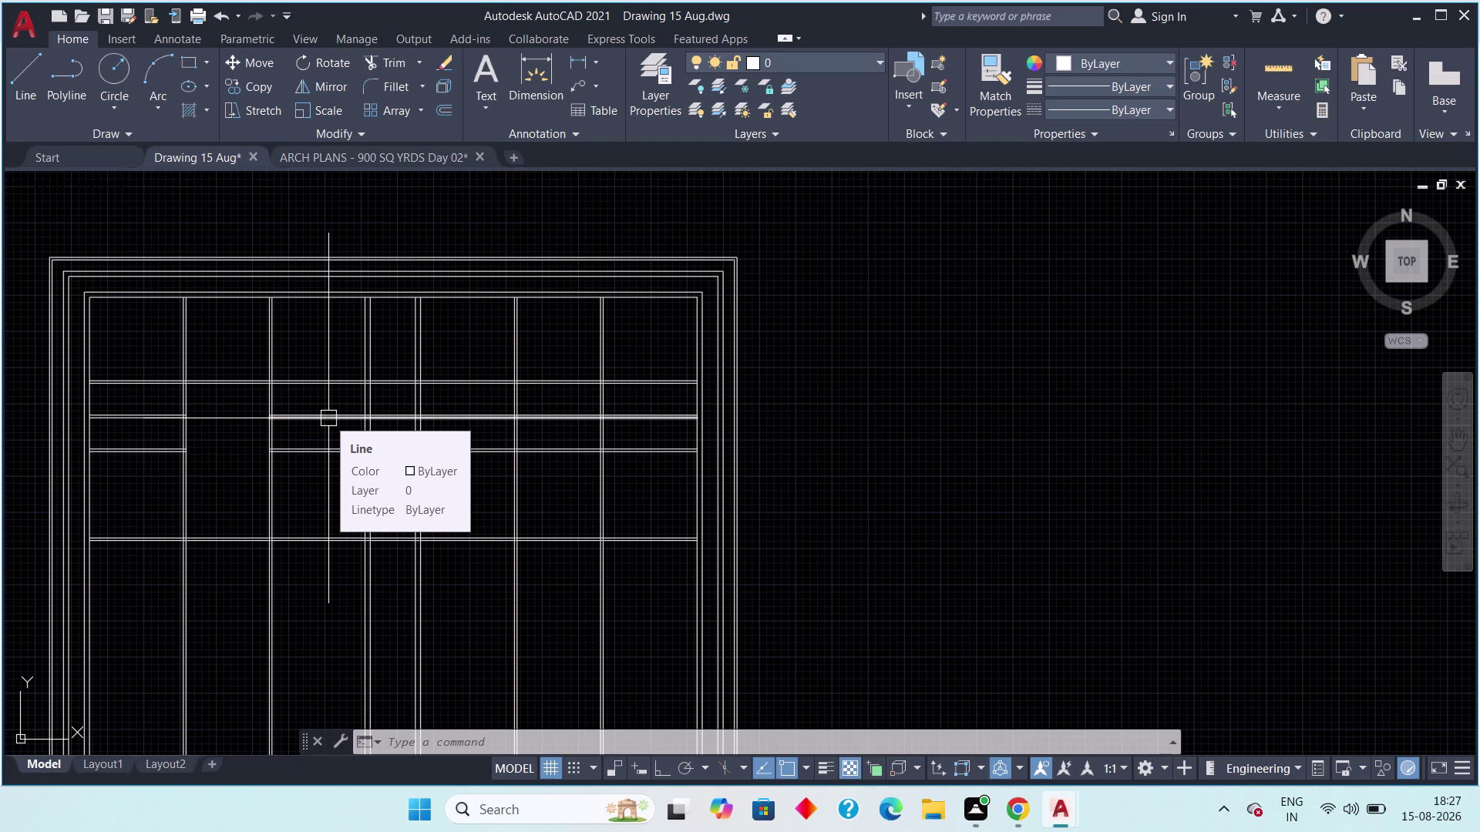
middle_drag(338, 427, 302, 424)
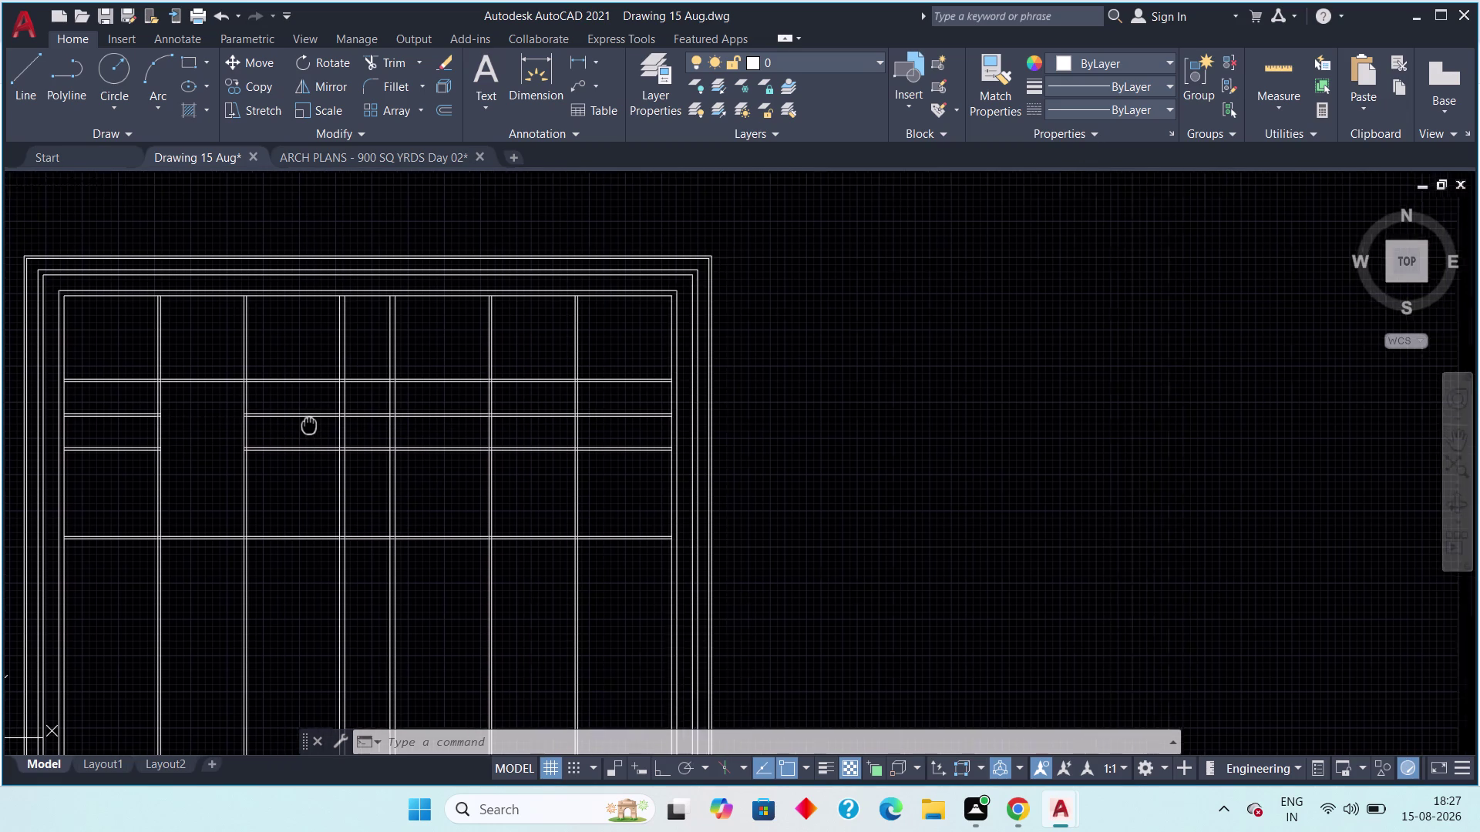
middle_drag(303, 424, 271, 418)
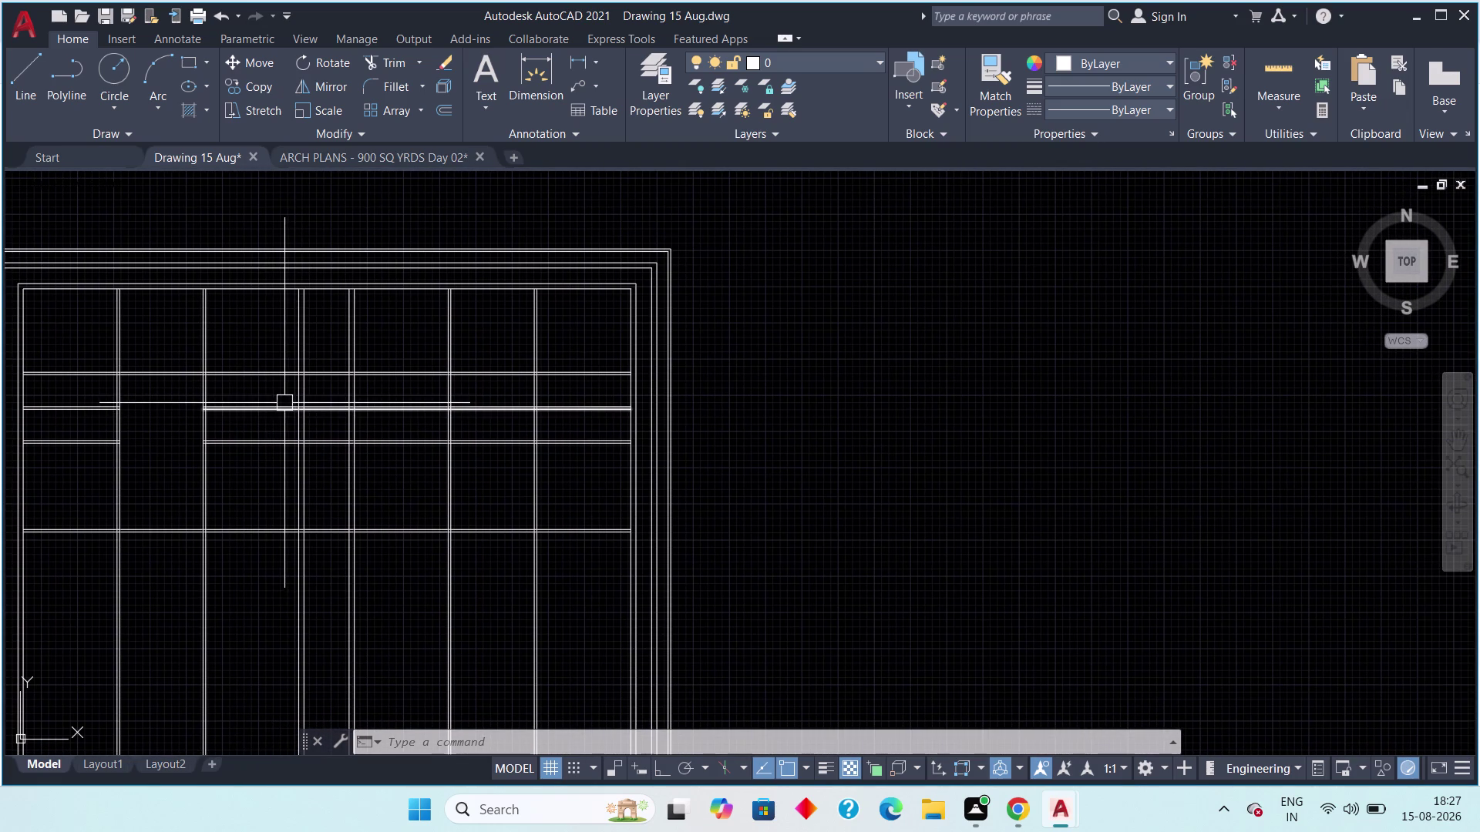
middle_drag(287, 396, 252, 394)
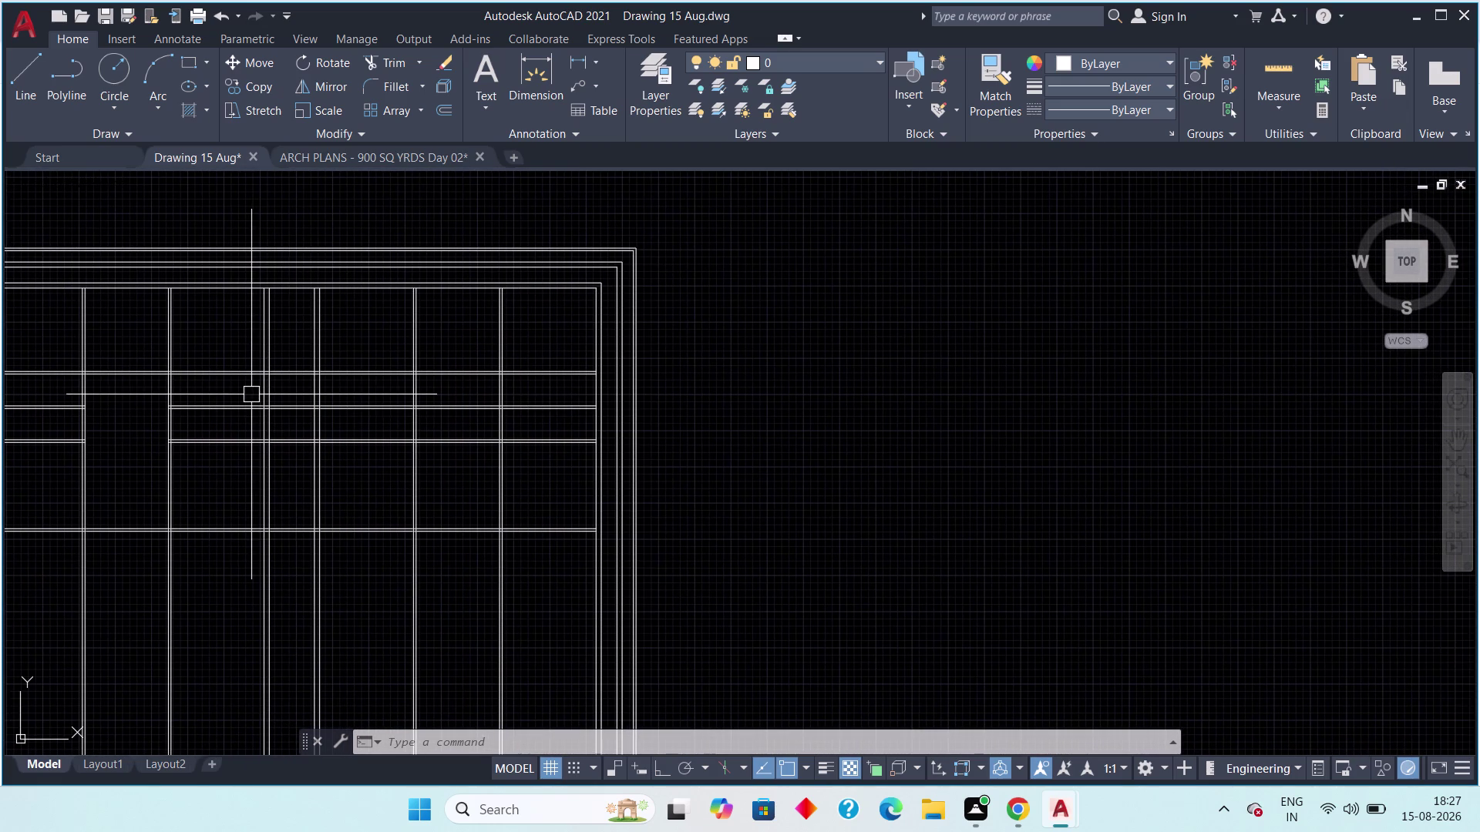
middle_drag(178, 387, 224, 392)
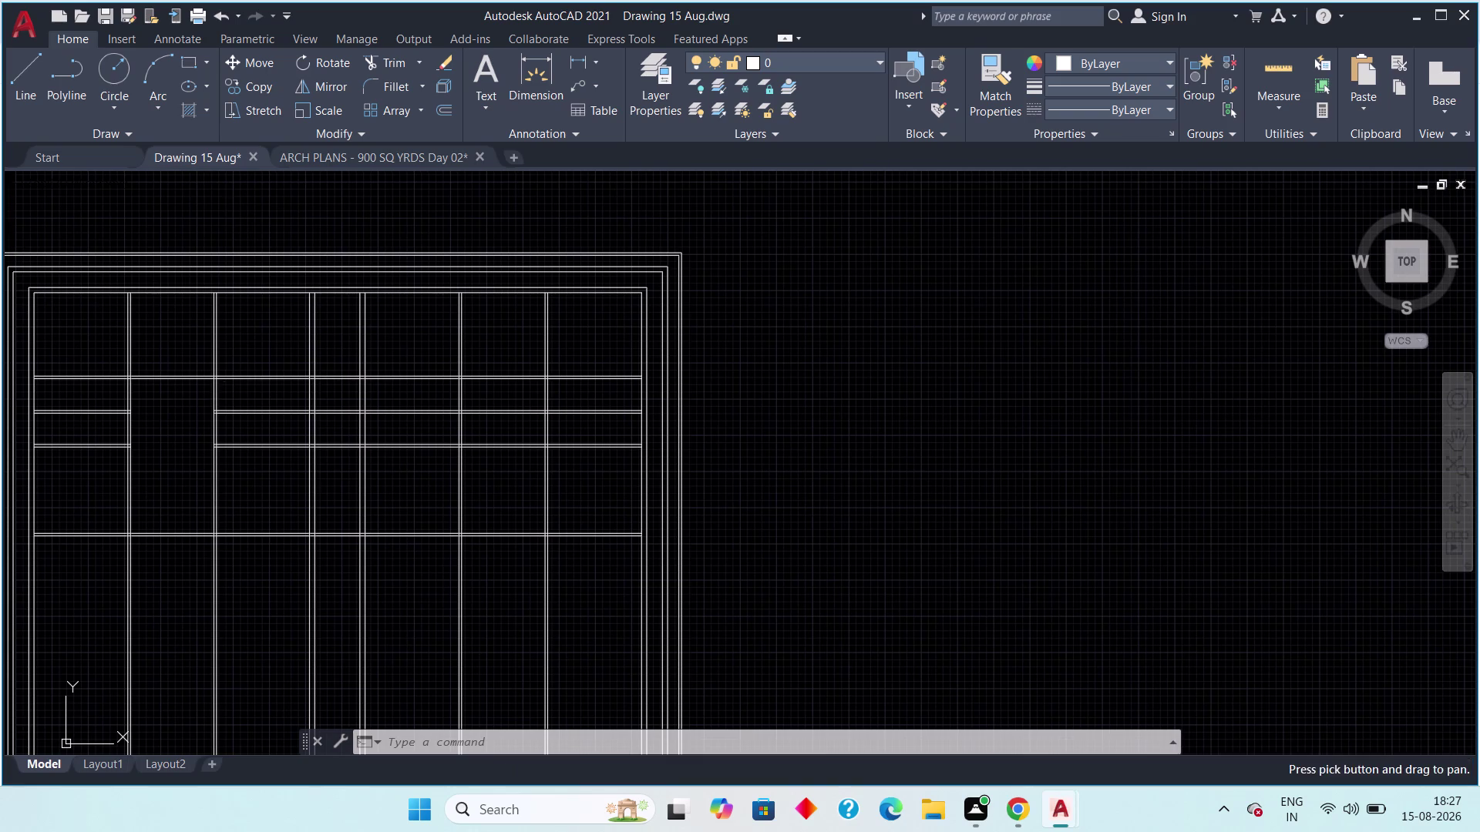
scroll(up, 3)
middle_drag(256, 365, 328, 397)
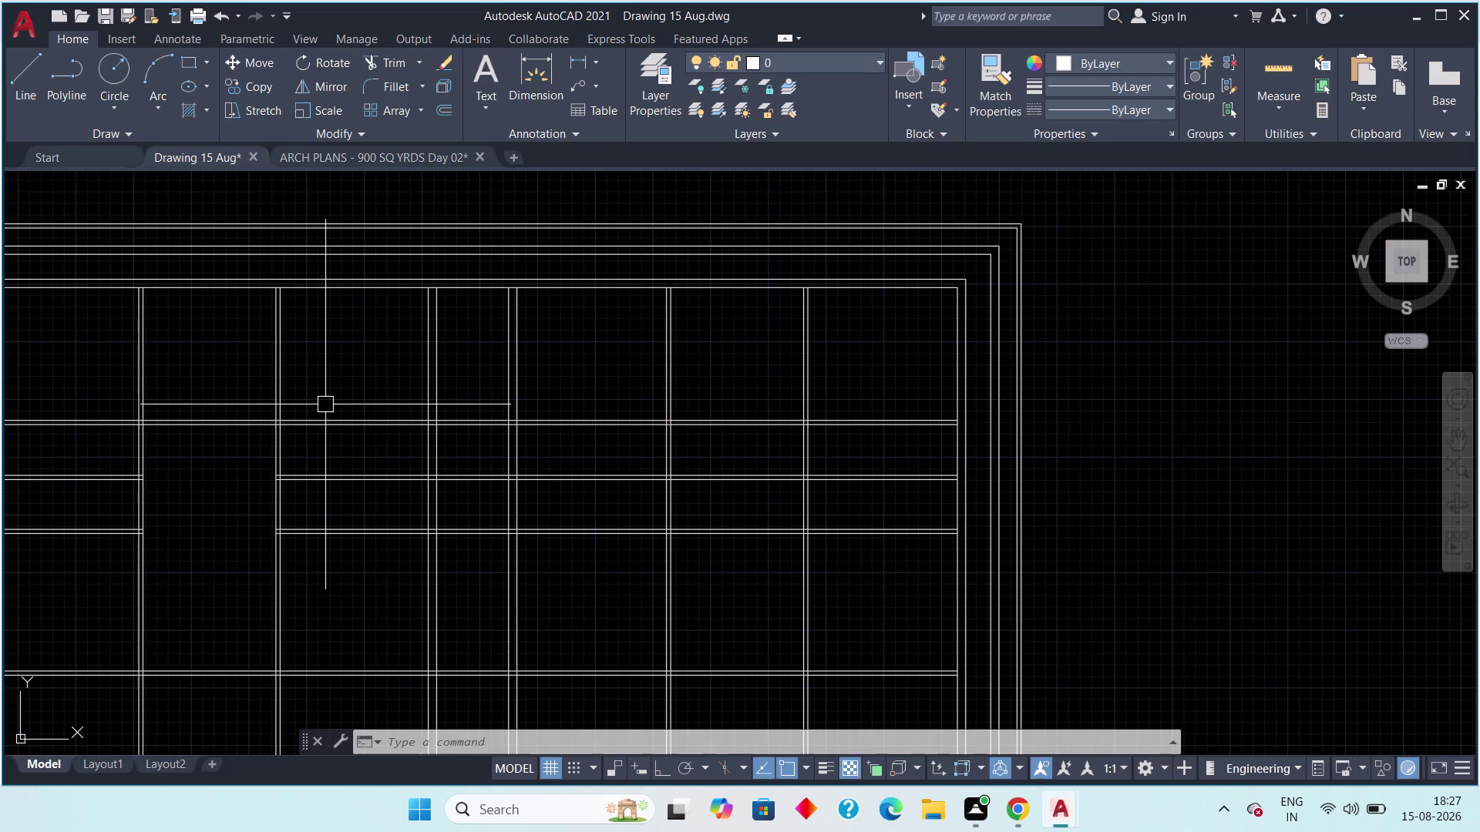
middle_drag(444, 408, 486, 377)
scroll(down, 3)
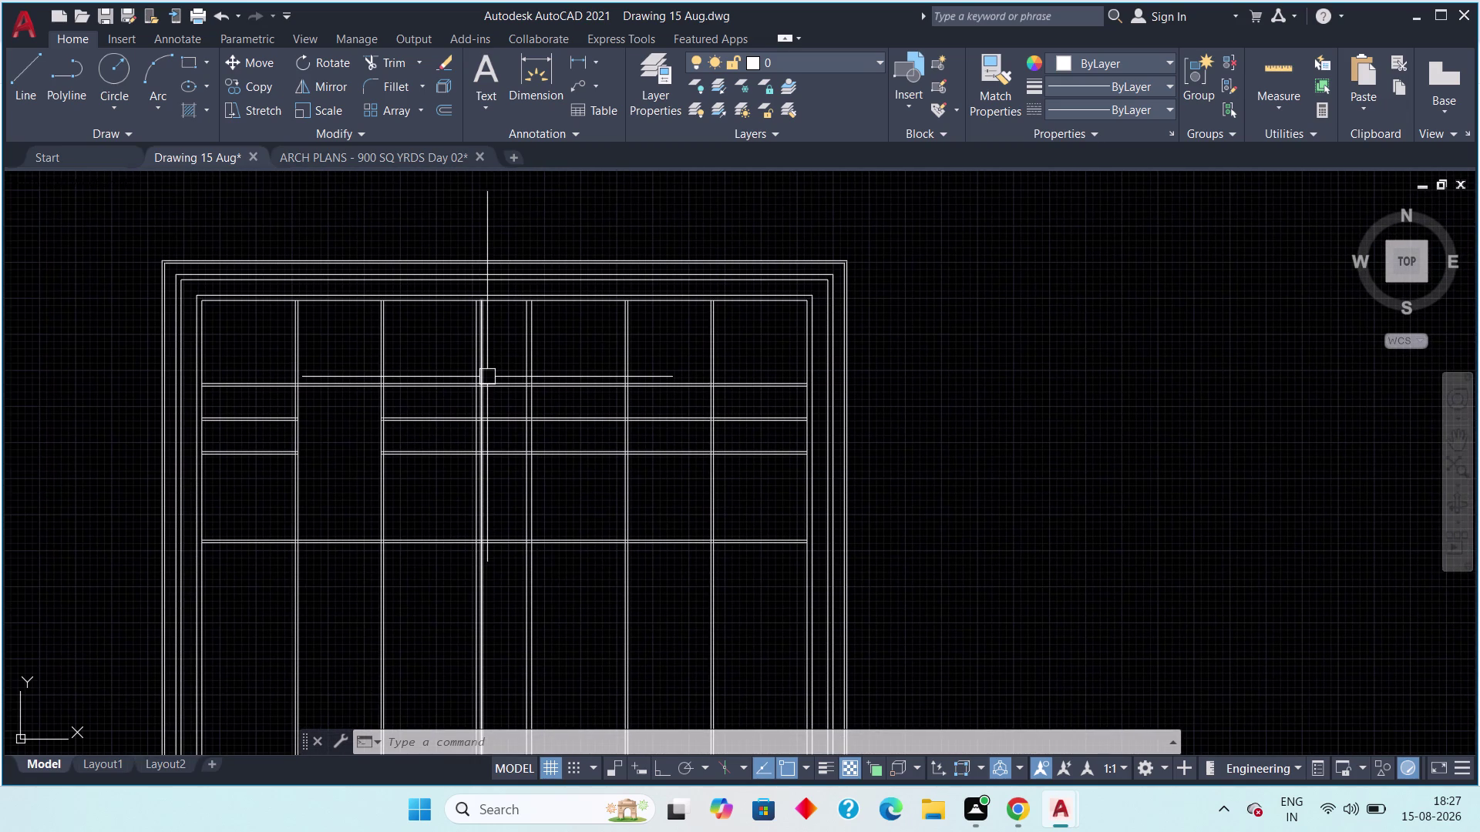